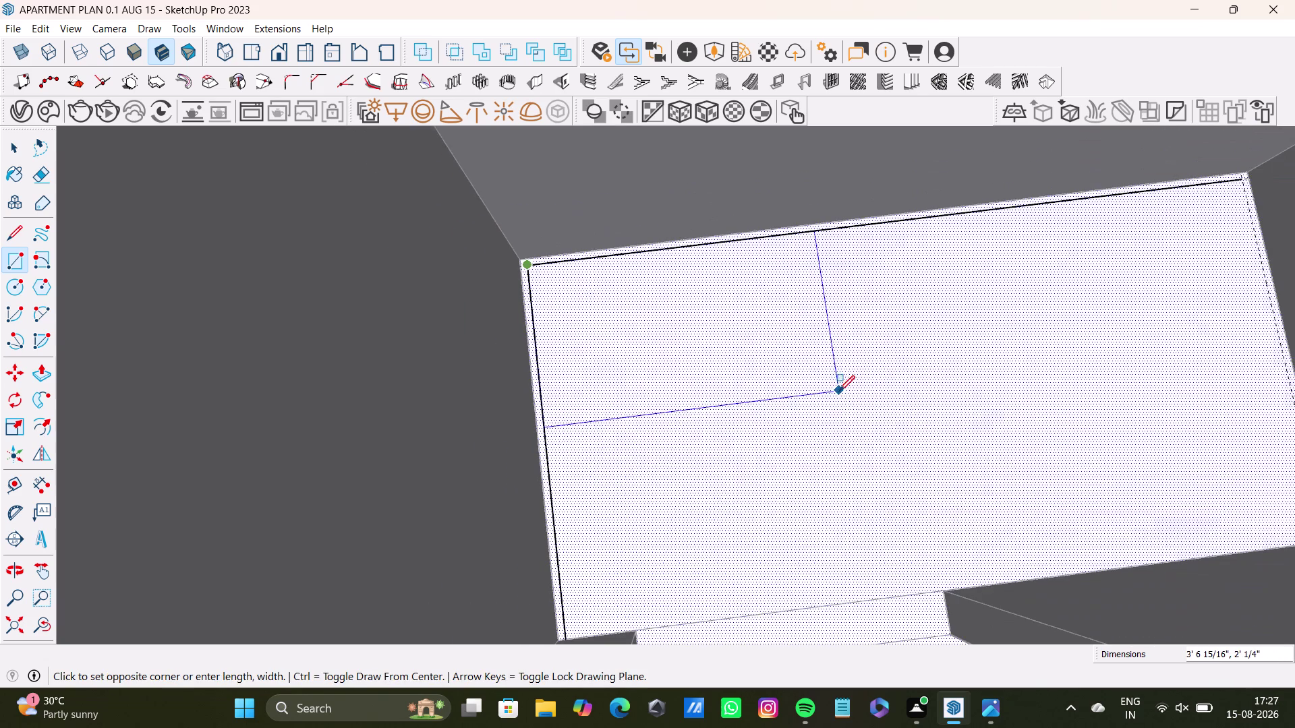
Start a rectangle on the tall block's top face, then cancel it.
middle_drag(870, 409, 720, 341)
middle_drag(717, 339, 717, 352)
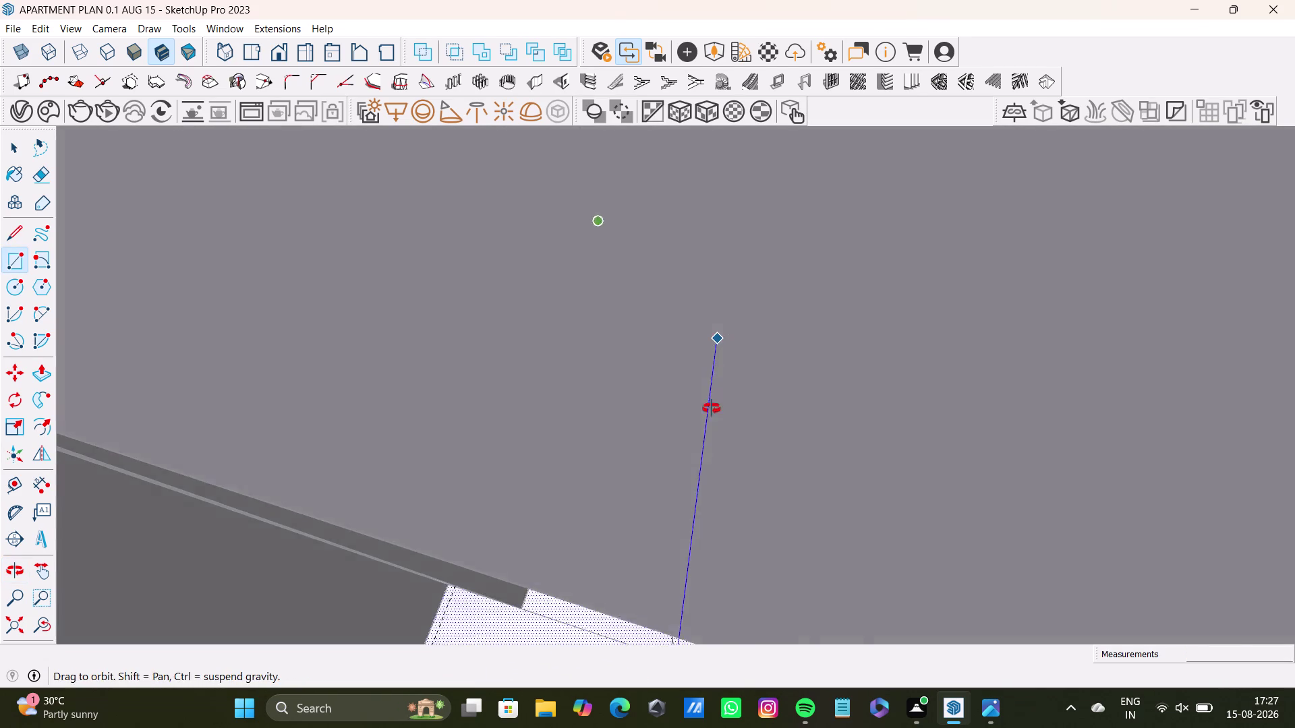
middle_drag(717, 352, 737, 558)
key(space)
Orbit over the apartment to look straight down on the tall block's room.
drag(11, 627, 25, 619)
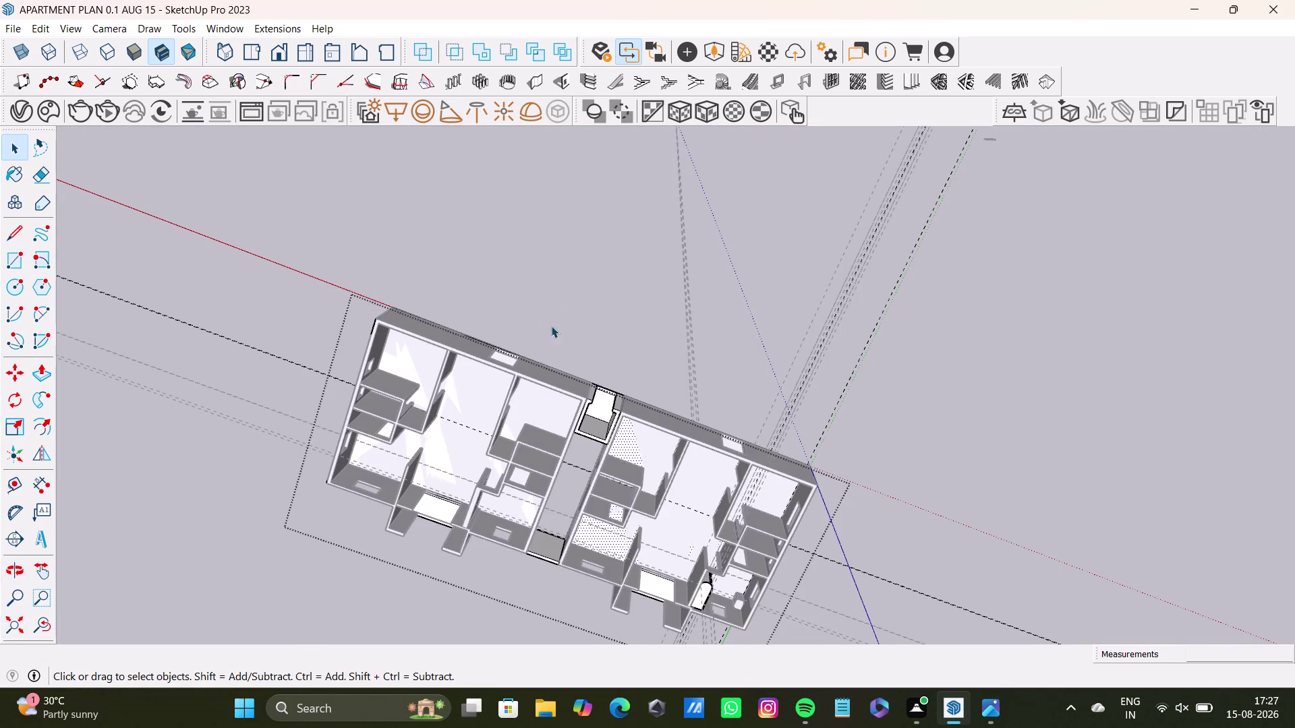
middle_drag(548, 462, 565, 301)
scroll(up, 3)
middle_drag(648, 467, 703, 348)
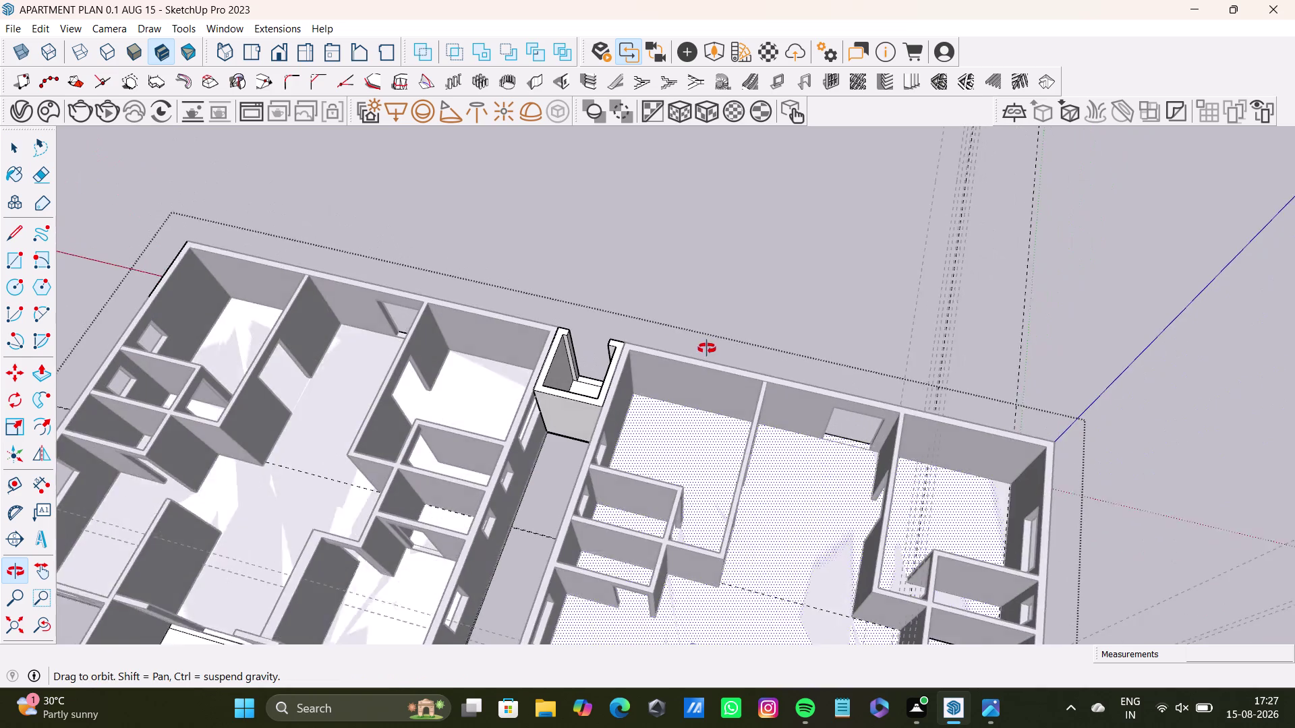
middle_drag(703, 349, 749, 359)
scroll(down, 3)
middle_drag(662, 530, 533, 350)
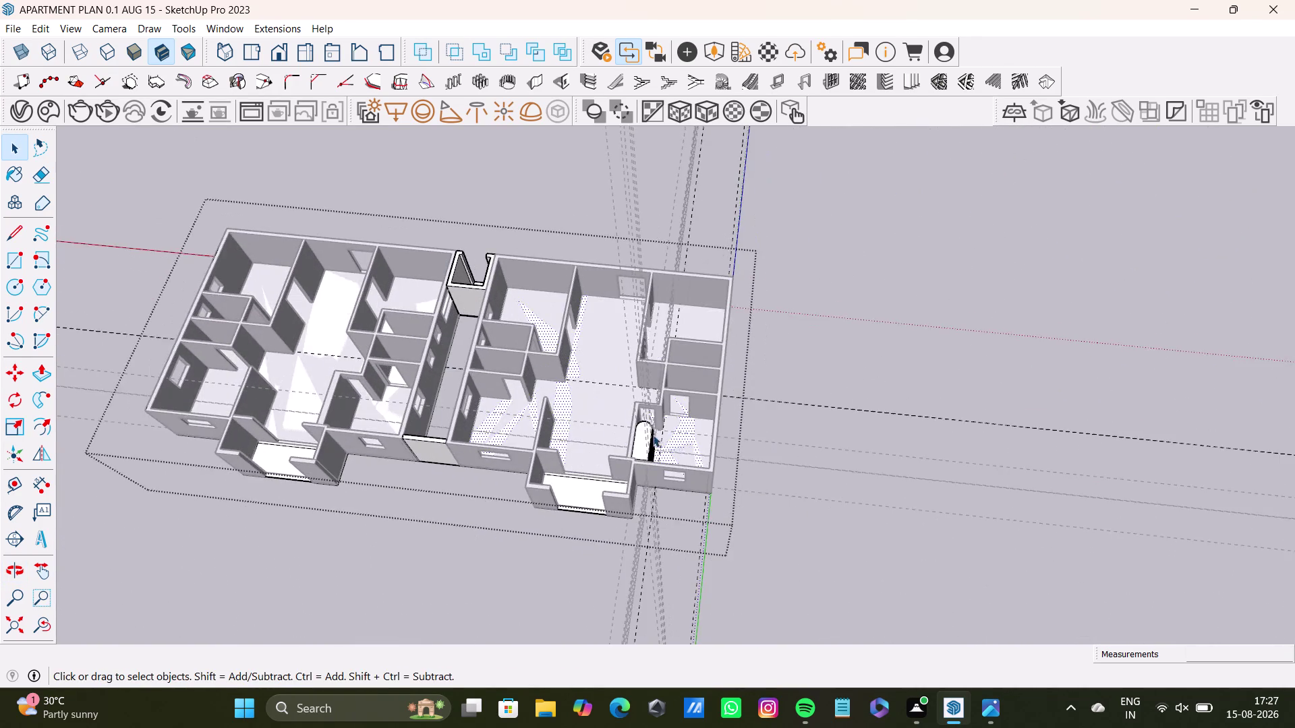
scroll(up, 3)
middle_drag(600, 405, 311, 442)
scroll(up, 3)
middle_drag(579, 418, 578, 423)
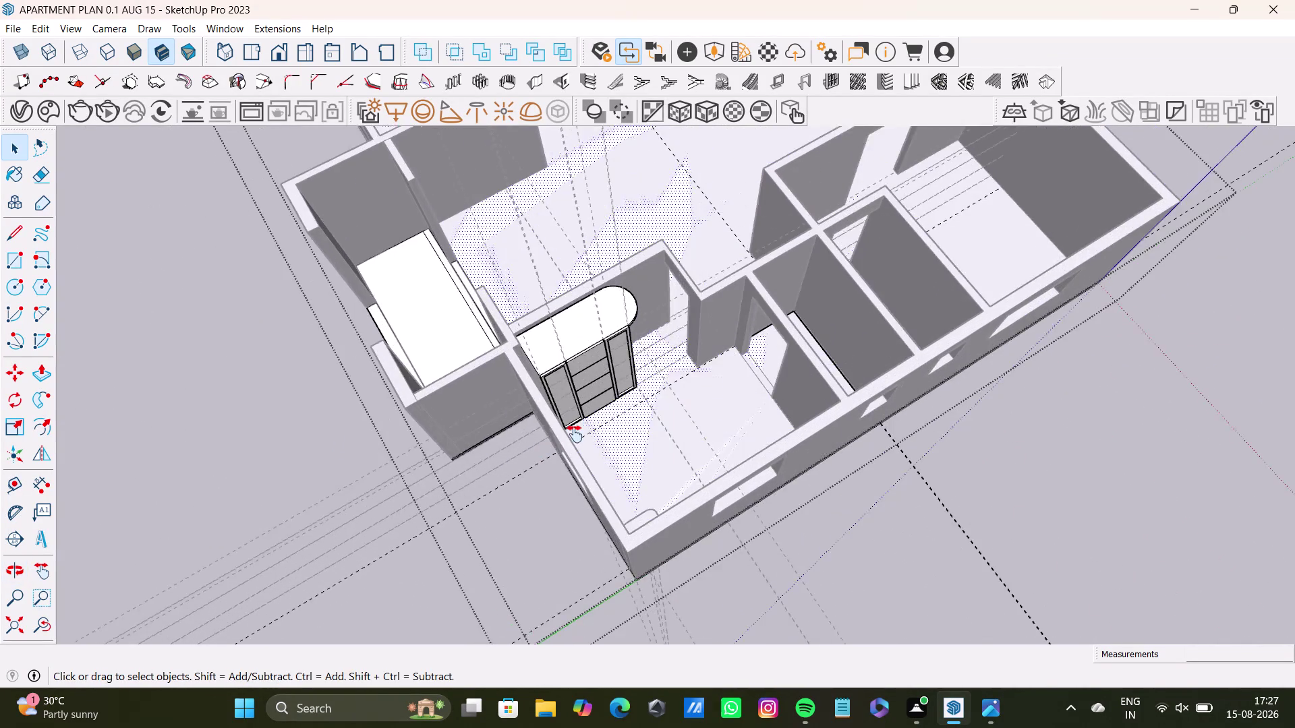
middle_drag(578, 423, 556, 536)
middle_drag(604, 535, 860, 529)
middle_drag(777, 398, 699, 554)
middle_drag(702, 552, 701, 637)
middle_drag(708, 573, 706, 560)
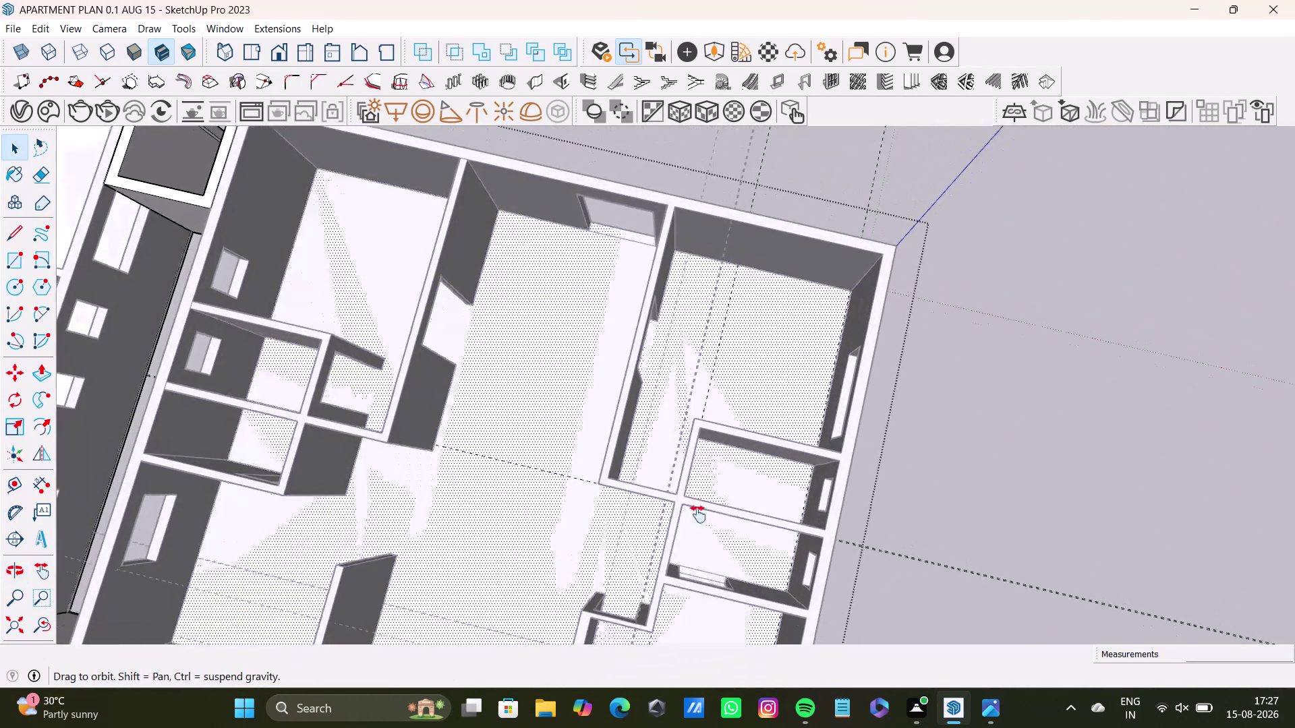
middle_drag(706, 560, 673, 460)
scroll(up, 3)
middle_drag(673, 443, 744, 451)
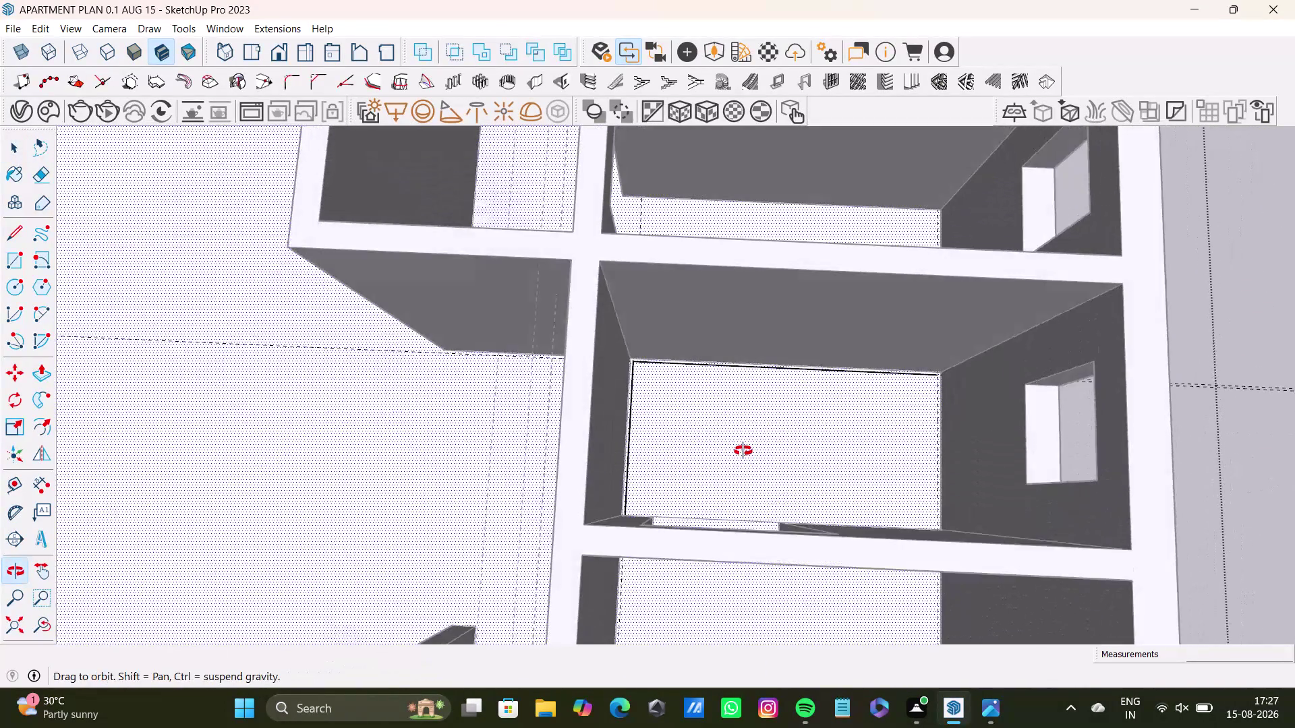
middle_drag(743, 450, 743, 451)
Place guides parallel to the block's top edge and about 2' 7" from its left edge.
click(19, 234)
scroll(up, 3)
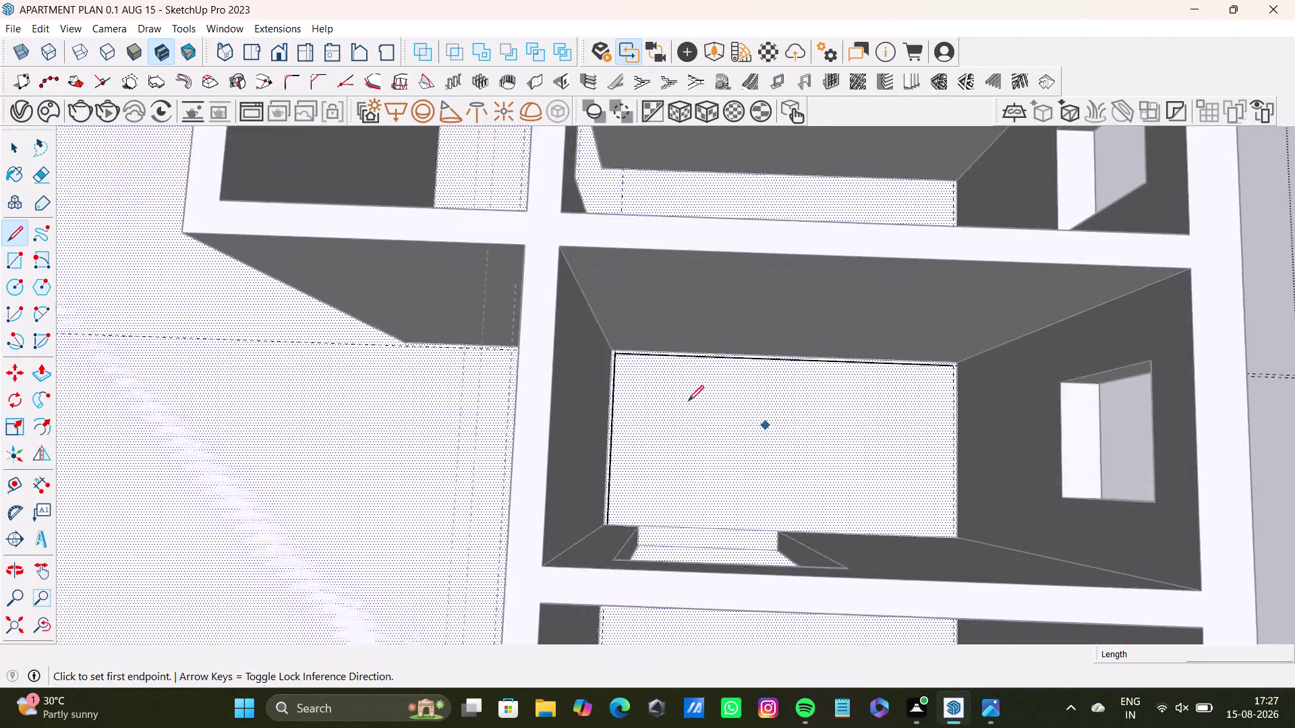
scroll(up, 3)
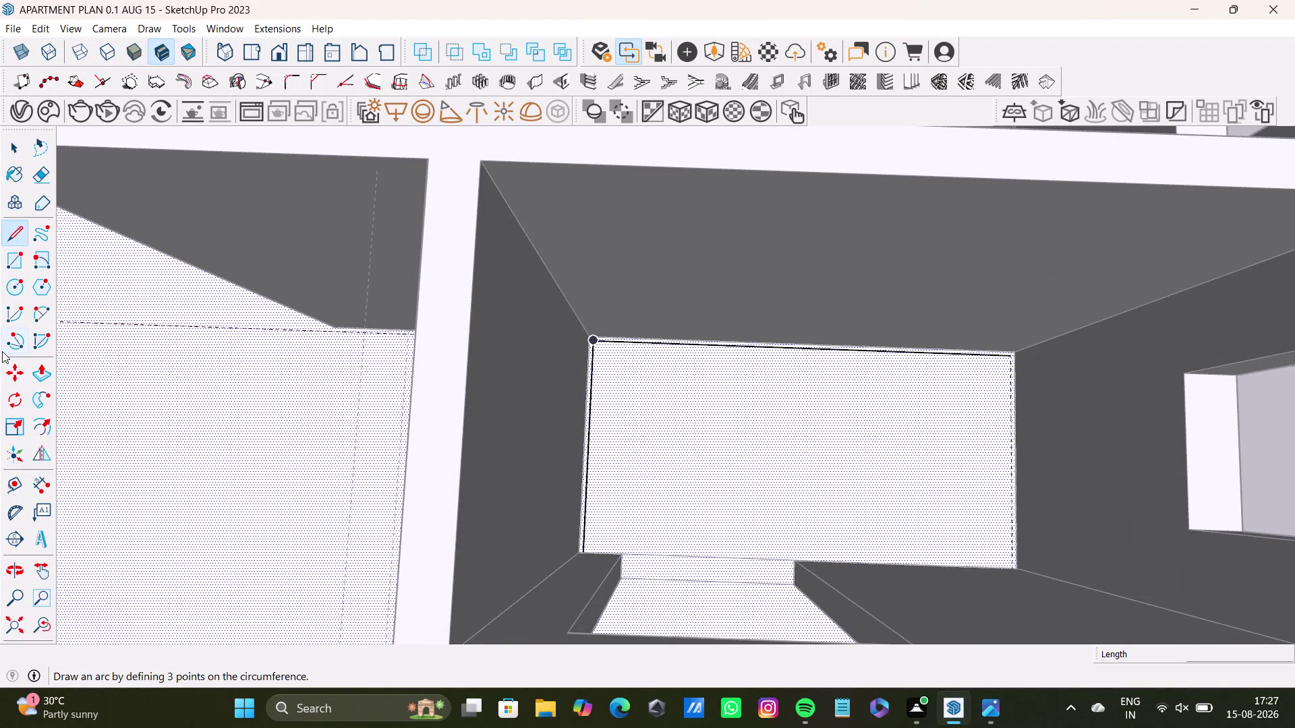
click(15, 488)
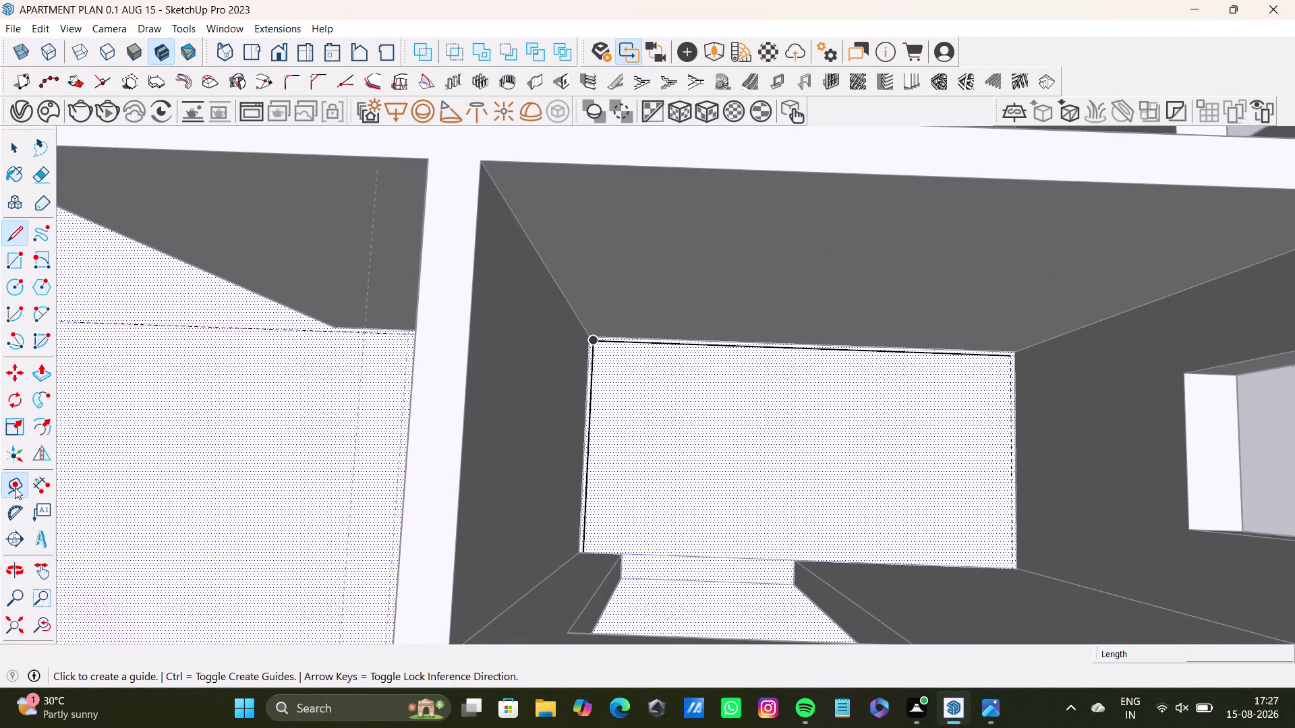
click(678, 343)
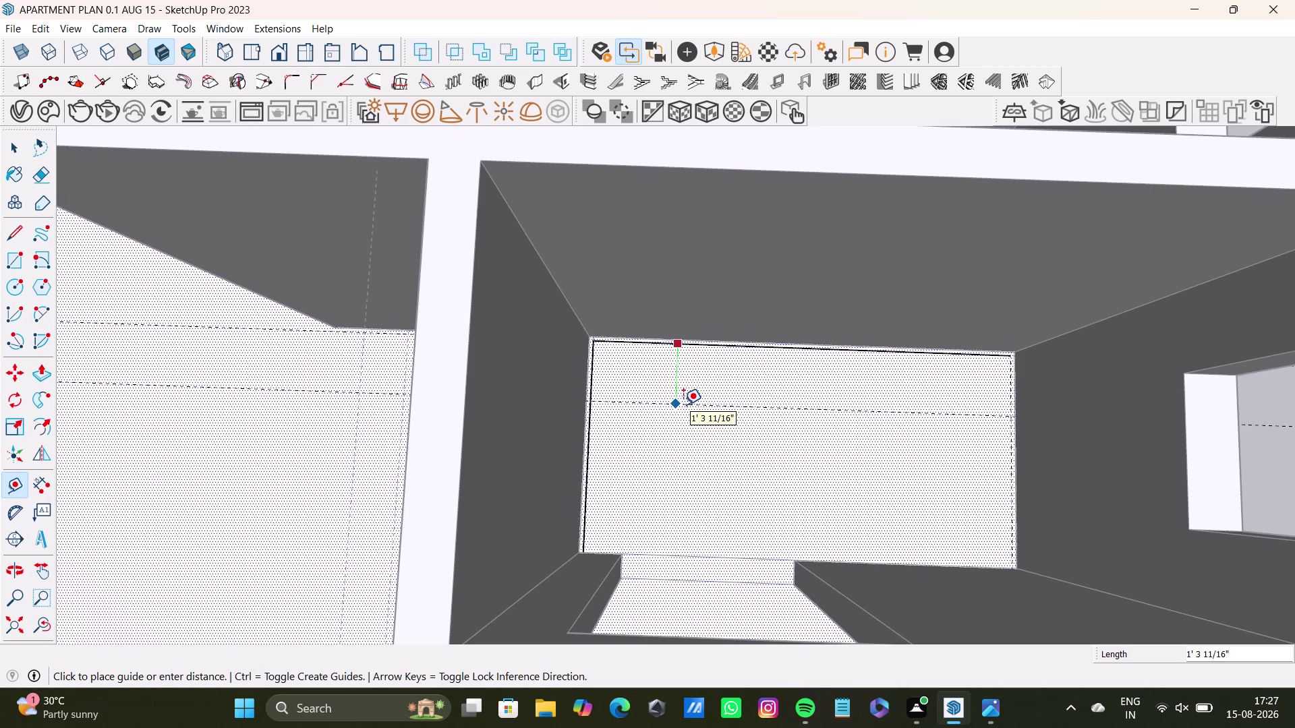
click(685, 404)
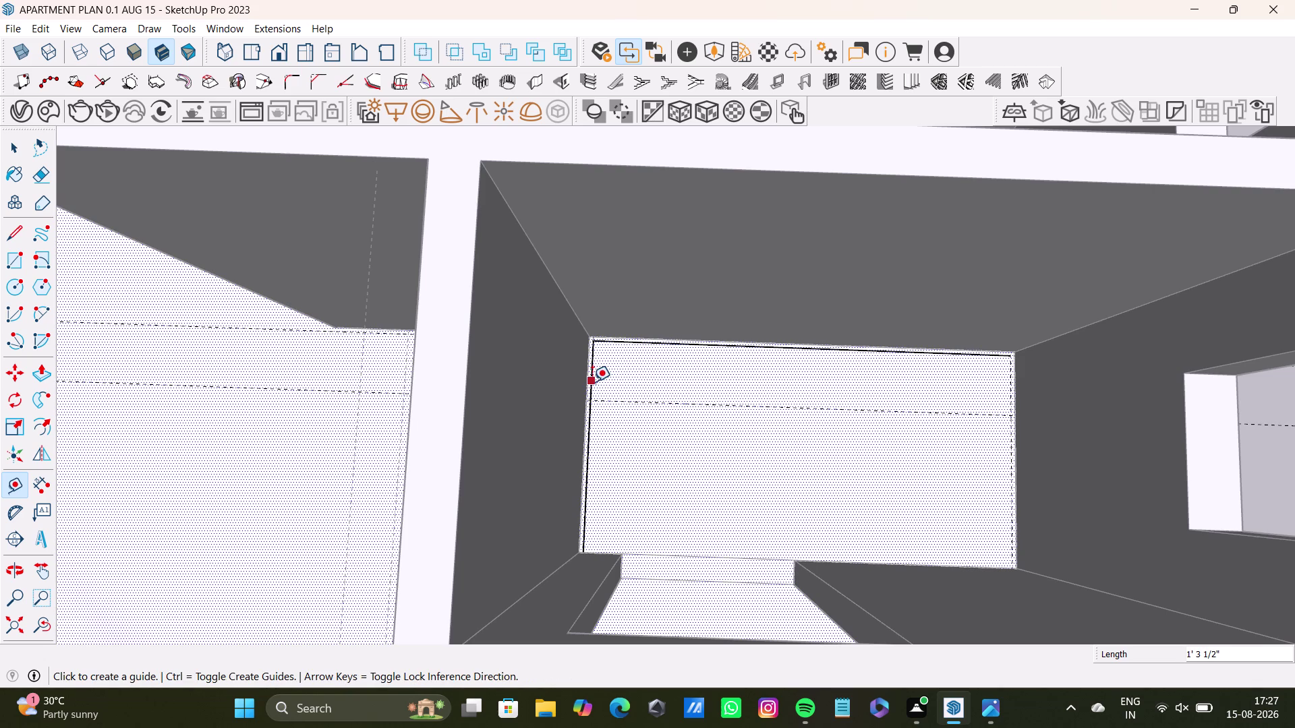
click(592, 381)
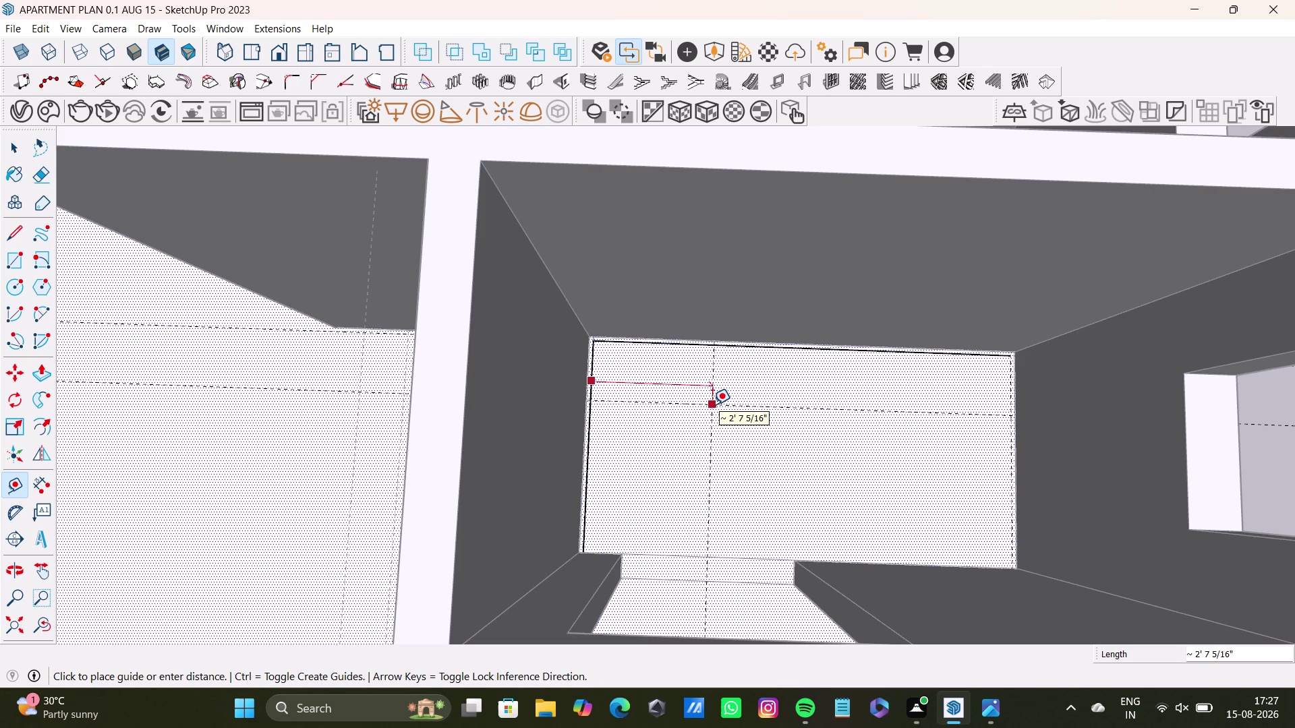
click(711, 405)
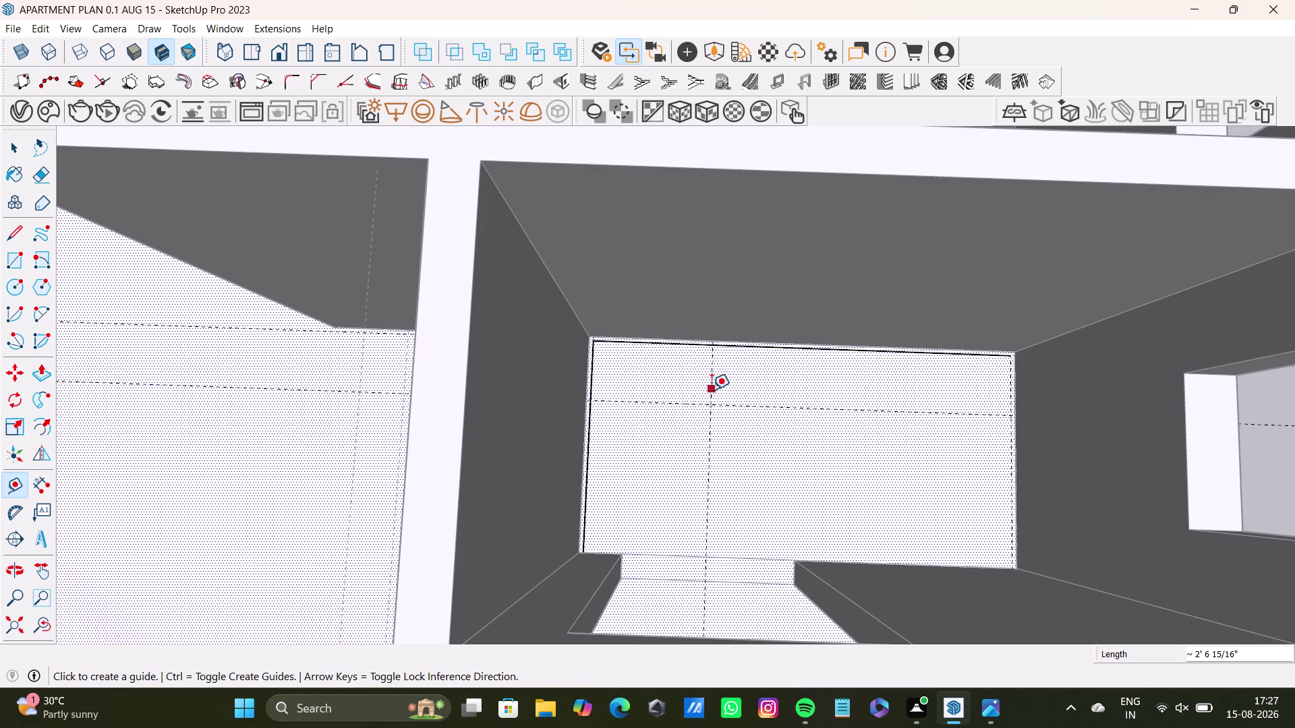
Draw lines from the left edge to the dashed guide, then select the new corner rectangle.
click(14, 260)
scroll(up, 3)
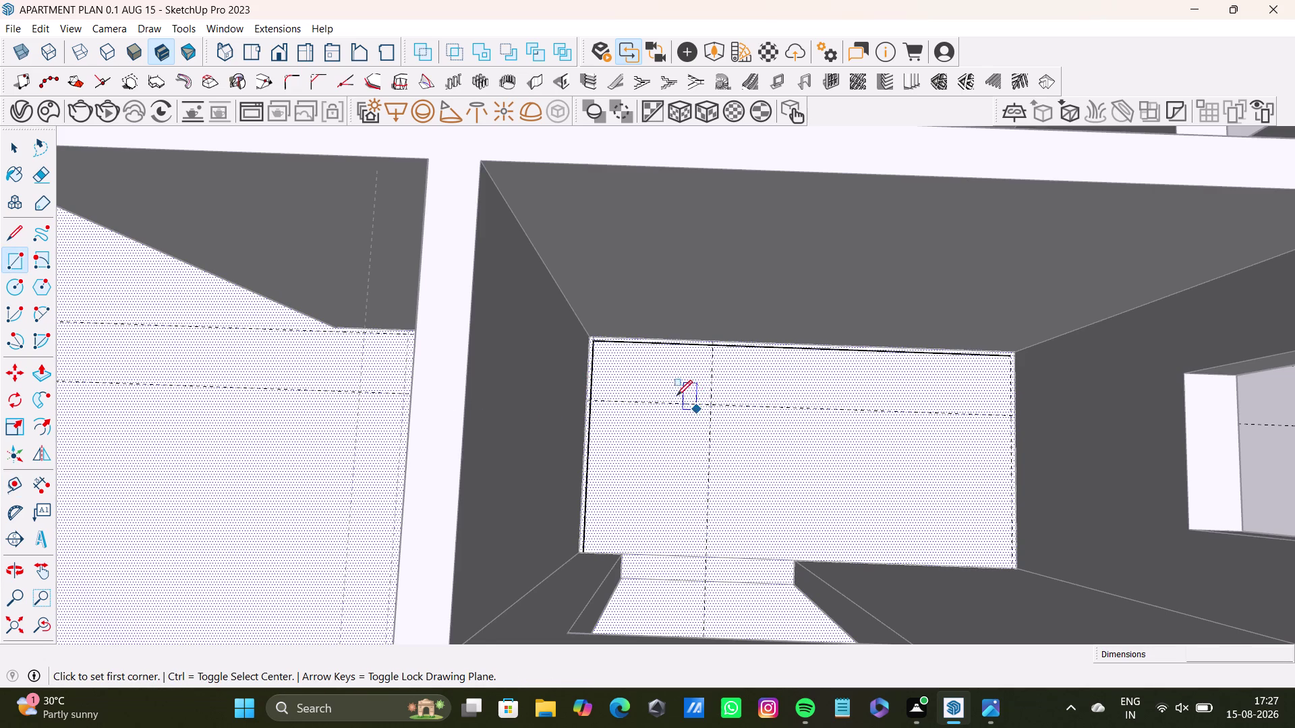
click(12, 235)
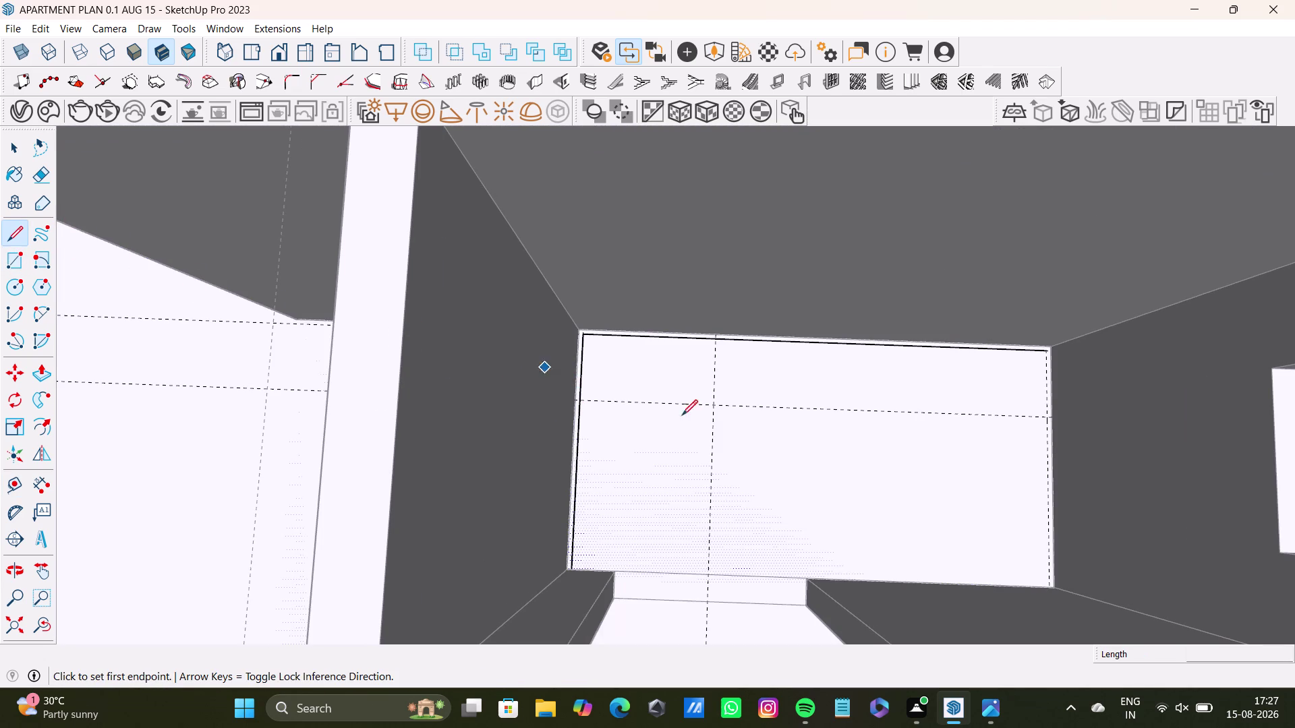
scroll(up, 3)
click(535, 392)
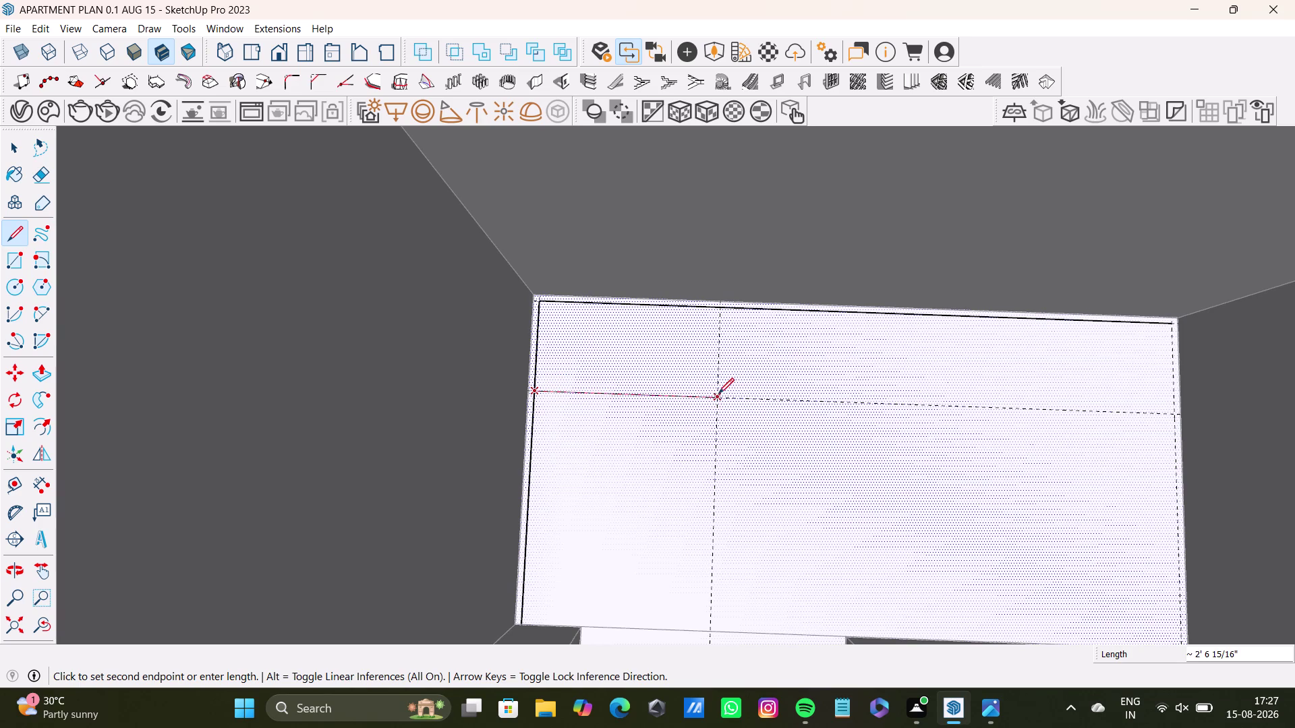
click(719, 393)
click(720, 311)
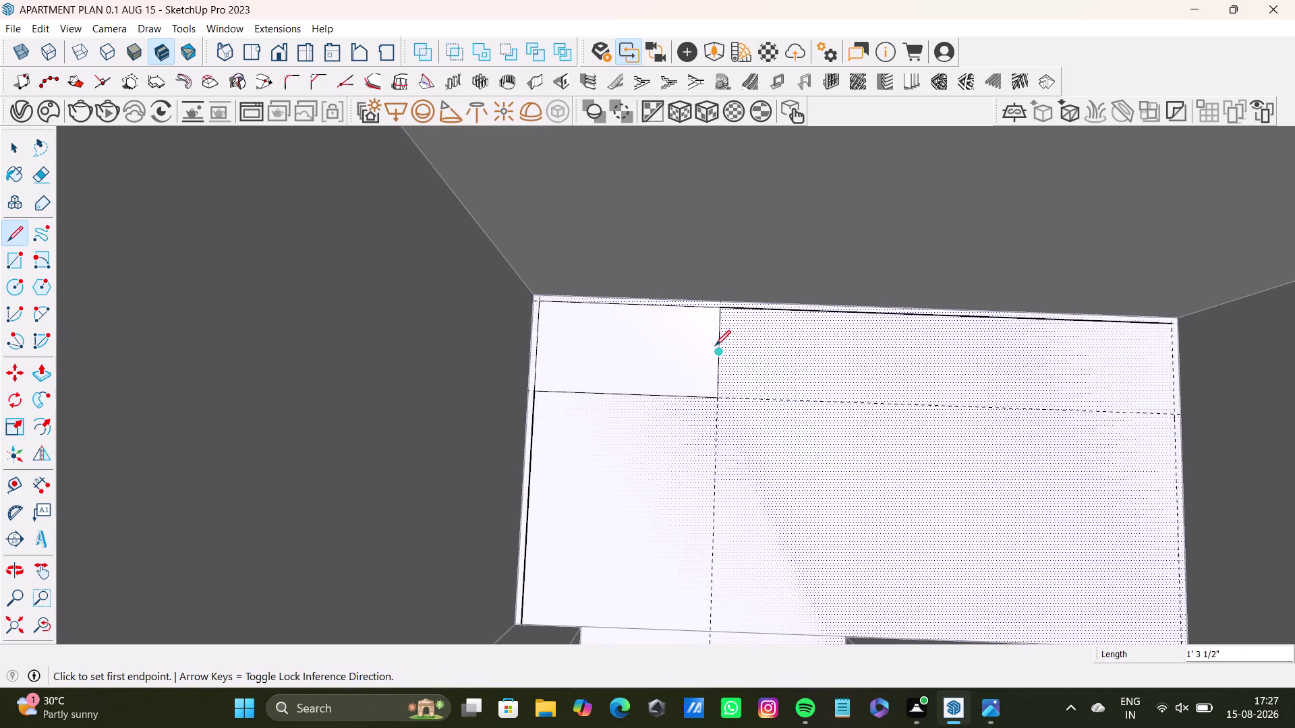
key(space)
click(689, 355)
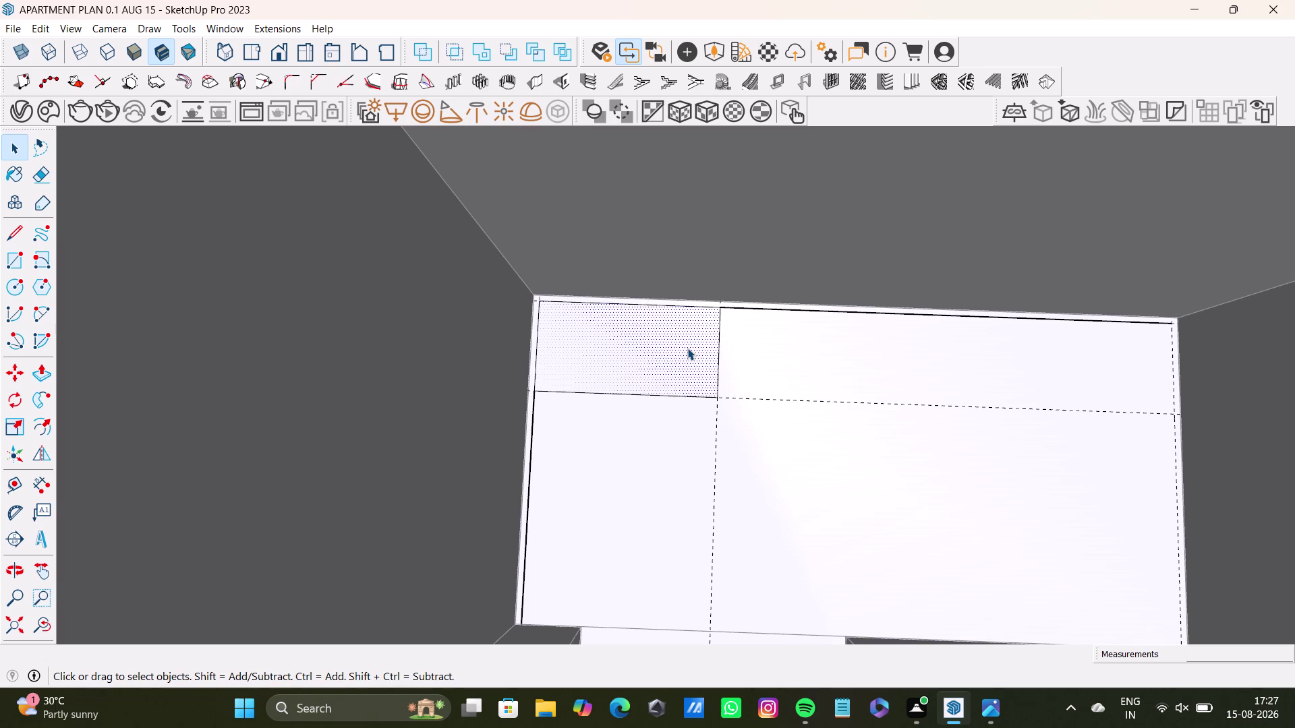
Push/pull the corner rectangle up into a block about 1' 9 3/4" tall.
key(p)
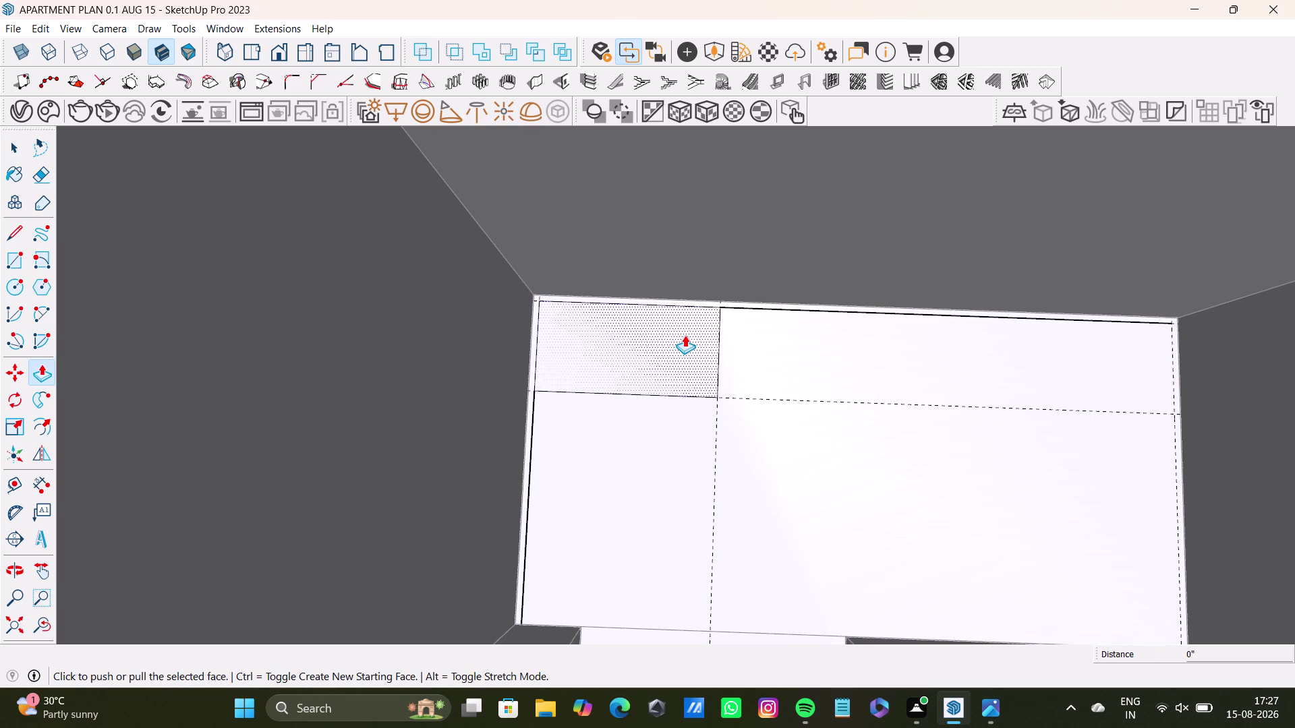
click(673, 346)
drag(629, 340, 536, 238)
scroll(down, 3)
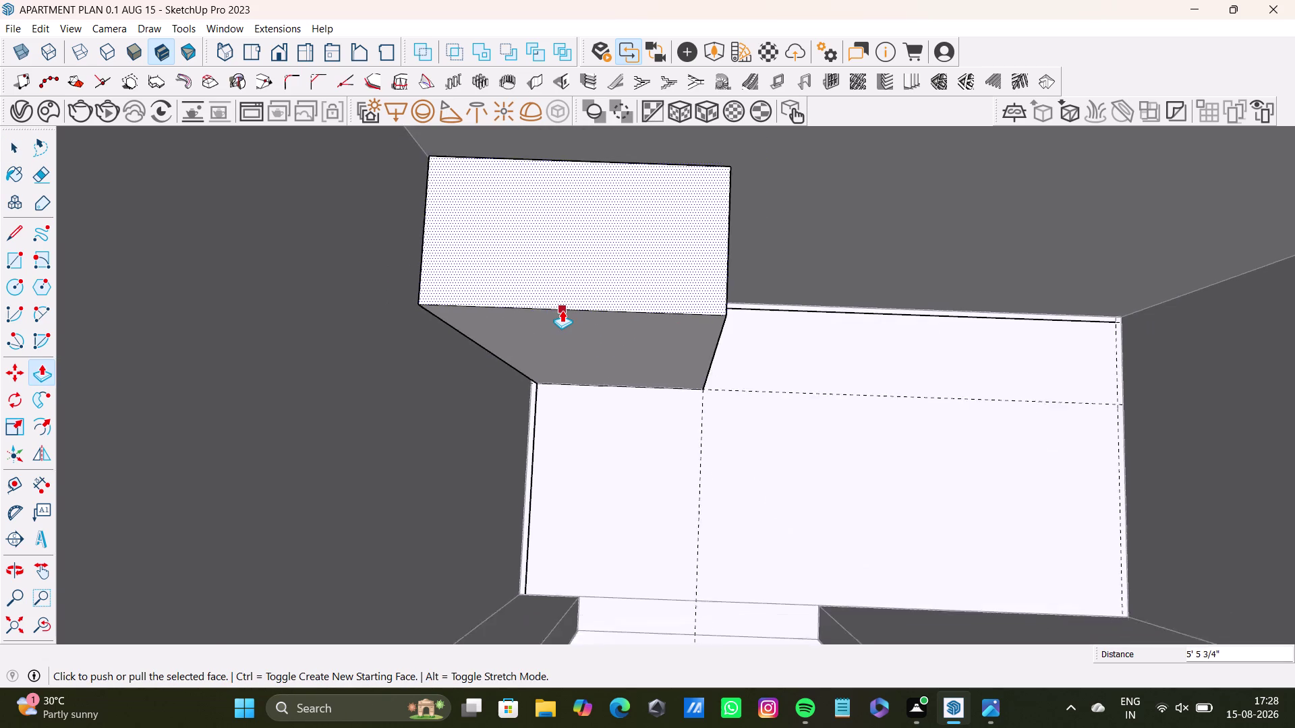
scroll(down, 3)
middle_drag(593, 328, 521, 233)
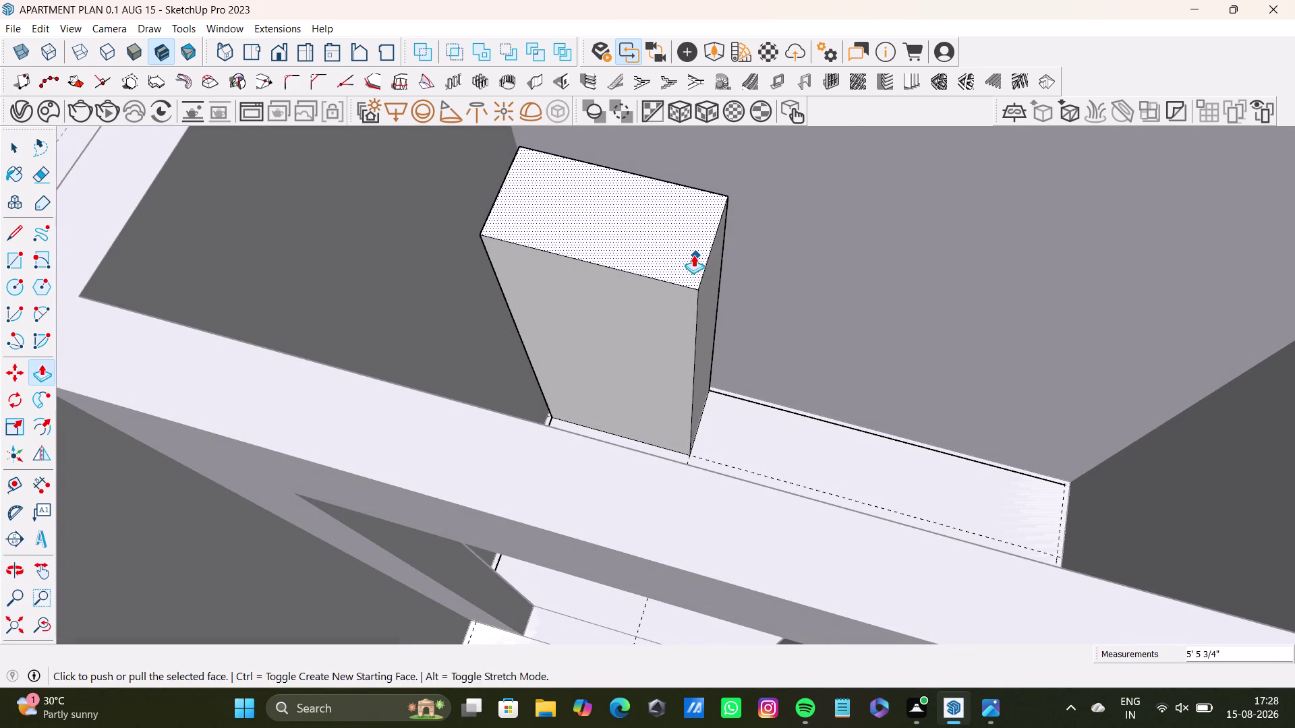
click(665, 247)
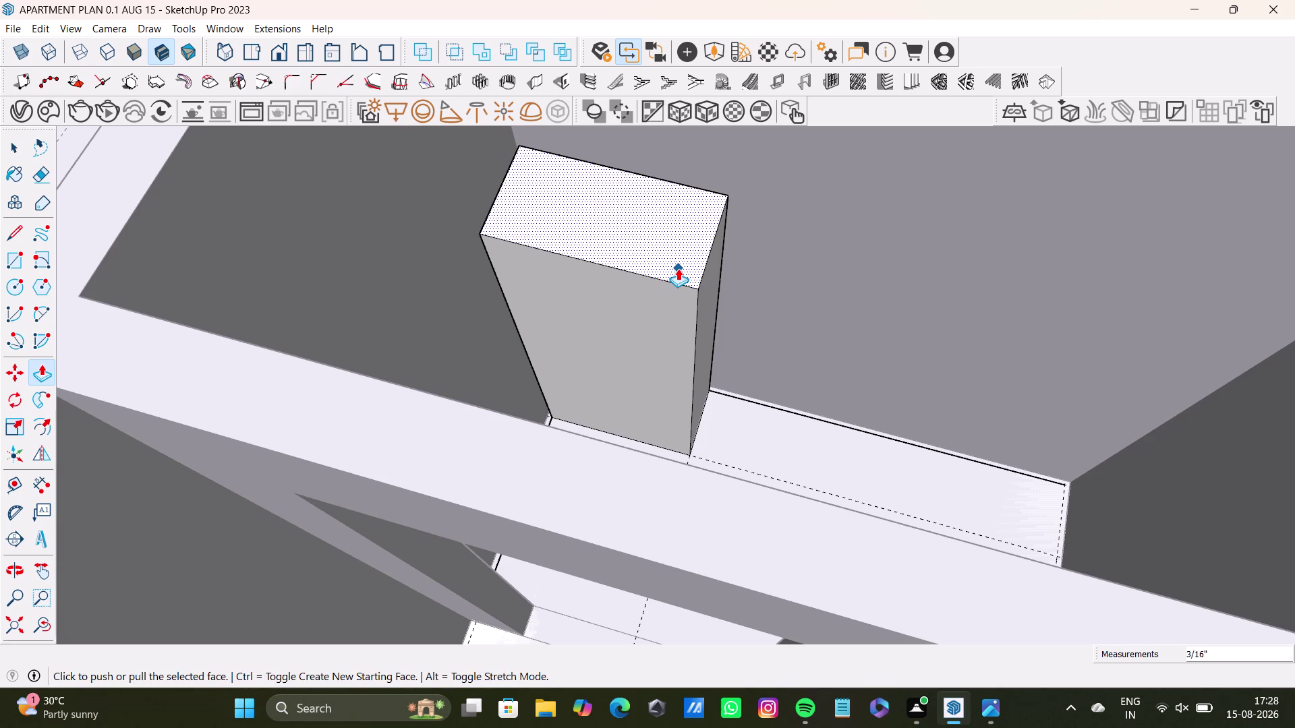
drag(679, 263, 685, 335)
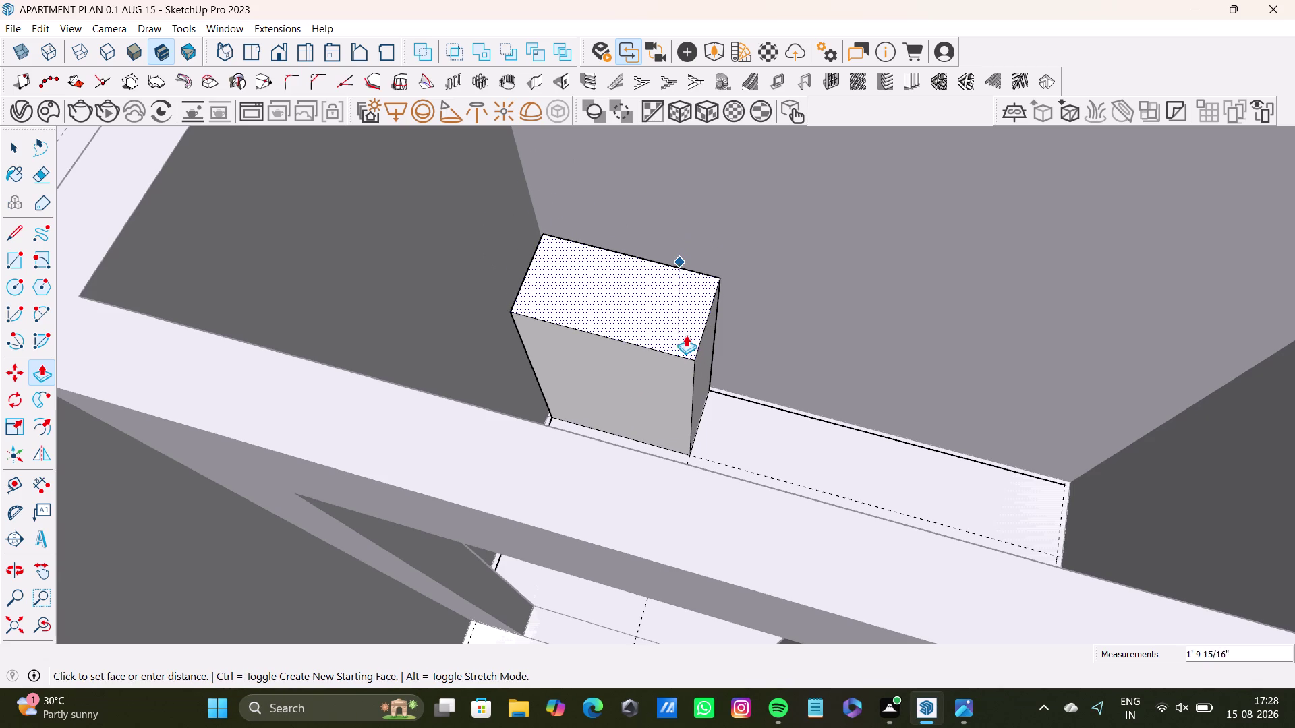
drag(686, 335, 684, 335)
Orbit around the raised block to check where it meets the floor, then exit Push/Pull.
middle_drag(718, 361, 601, 414)
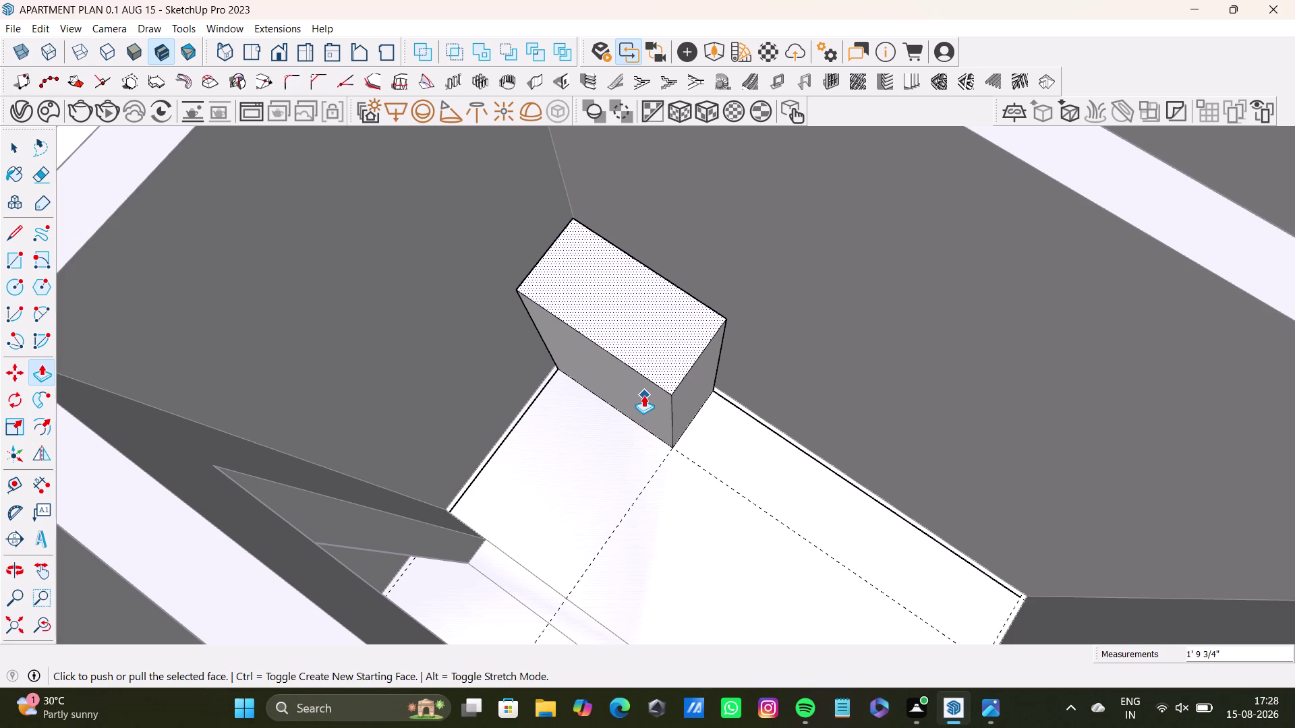
scroll(down, 3)
middle_drag(664, 394, 736, 295)
middle_drag(643, 428, 750, 267)
scroll(down, 3)
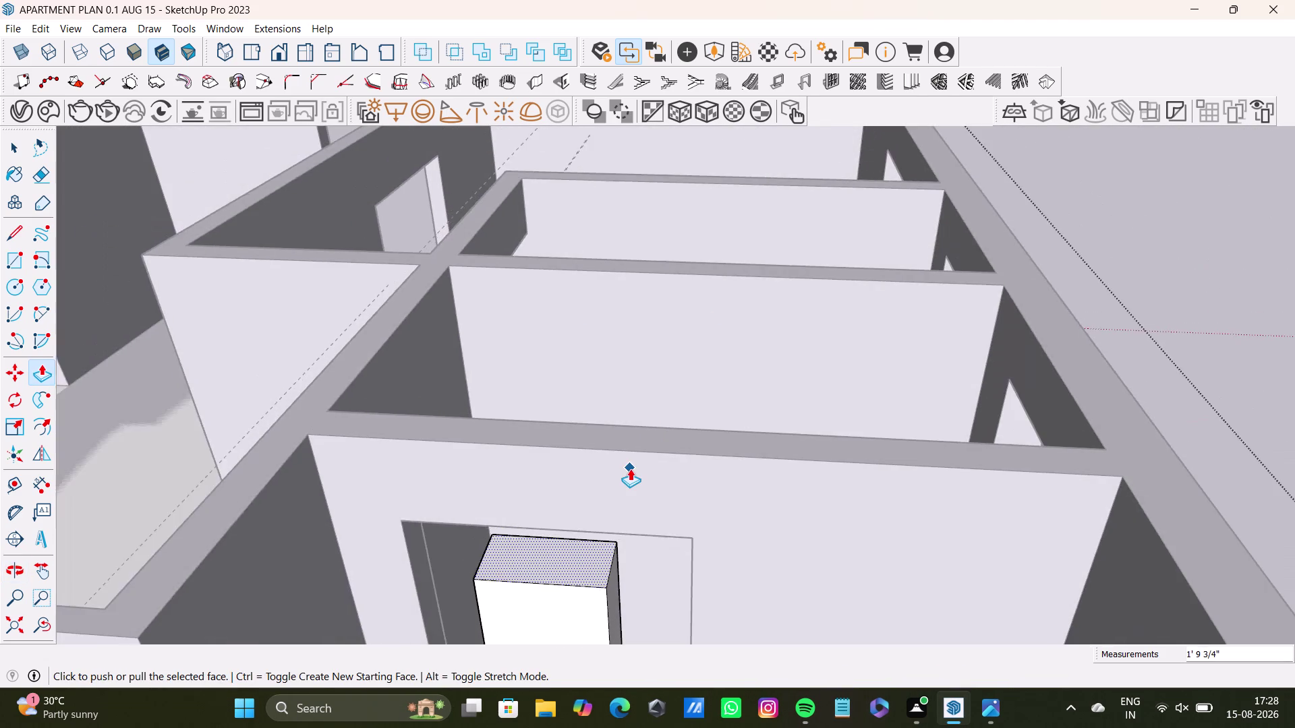
scroll(down, 3)
middle_drag(629, 477, 616, 661)
scroll(up, 3)
middle_drag(586, 402, 564, 426)
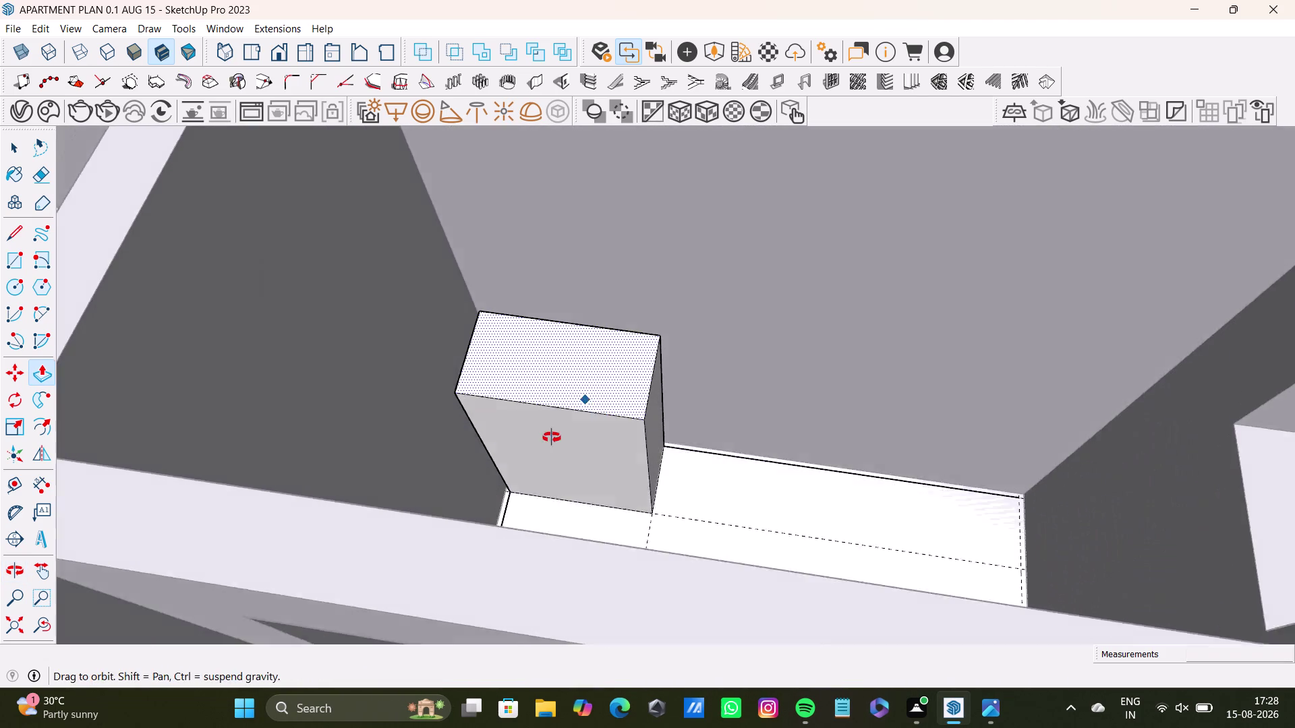
middle_drag(563, 425, 516, 485)
scroll(up, 3)
middle_drag(606, 425, 621, 396)
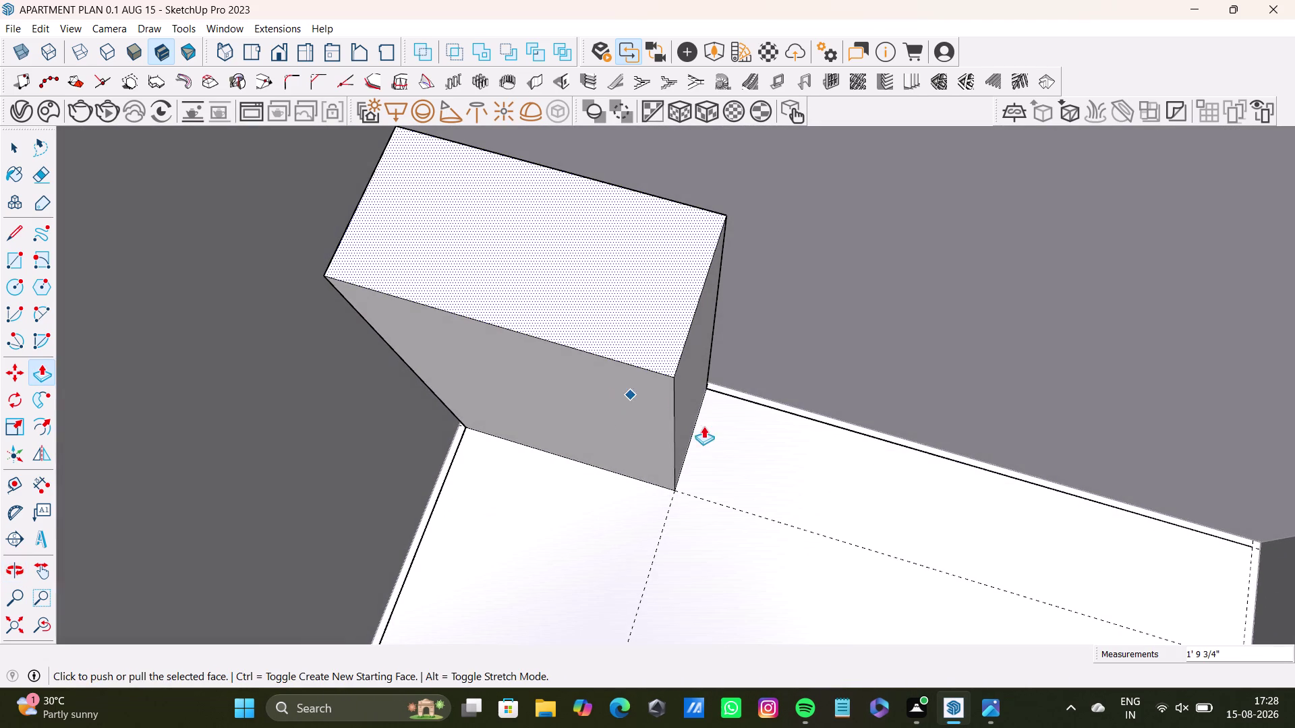
middle_drag(680, 413, 616, 438)
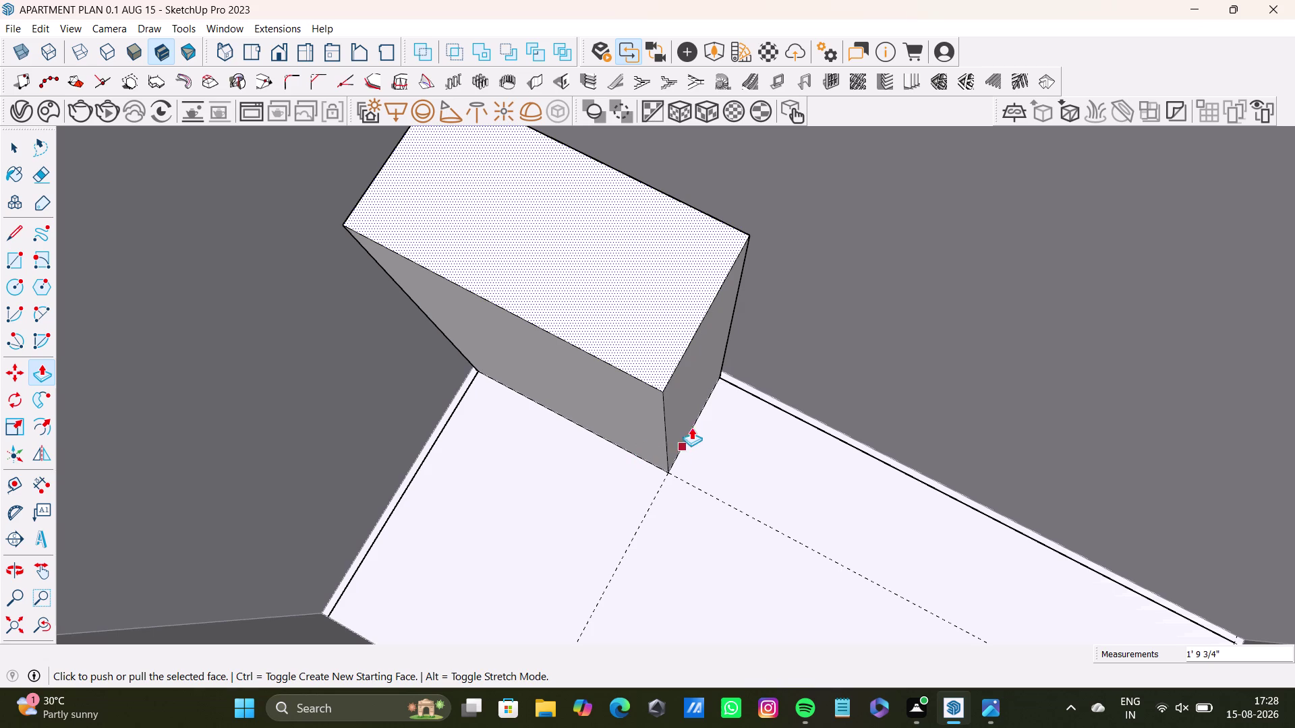
middle_drag(699, 422, 792, 385)
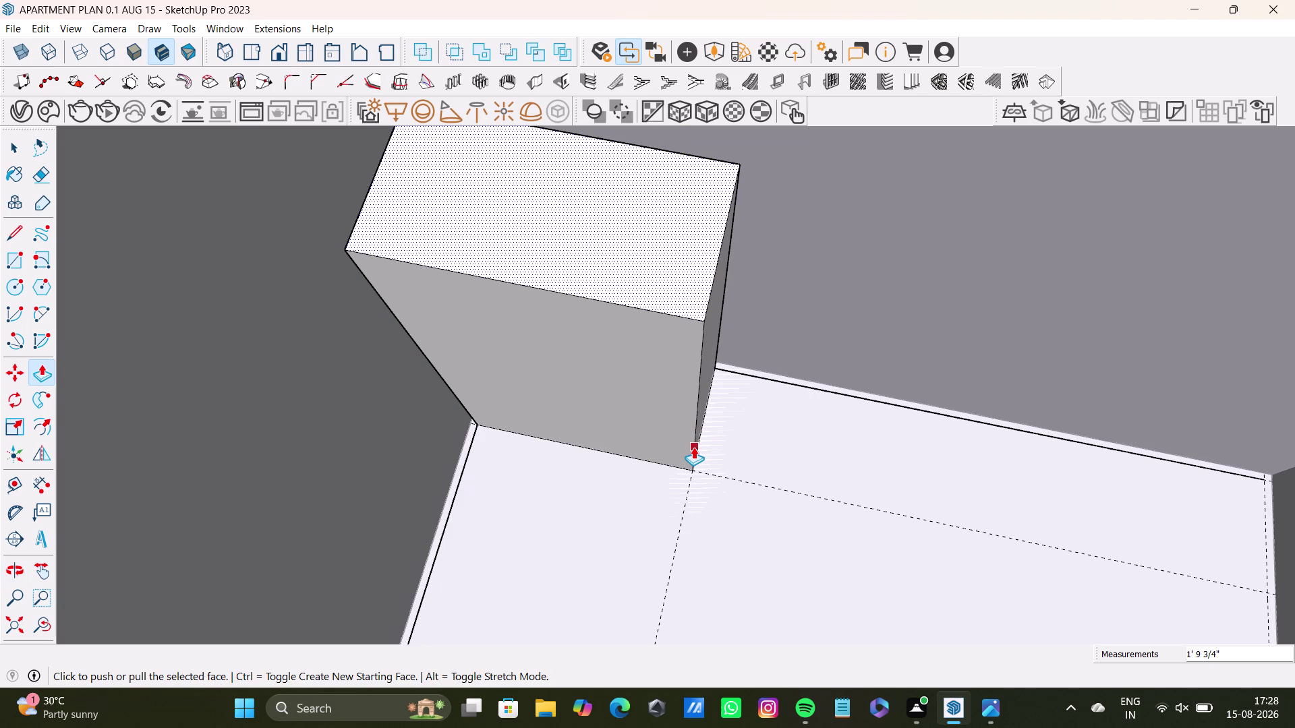
key(space)
key(space)
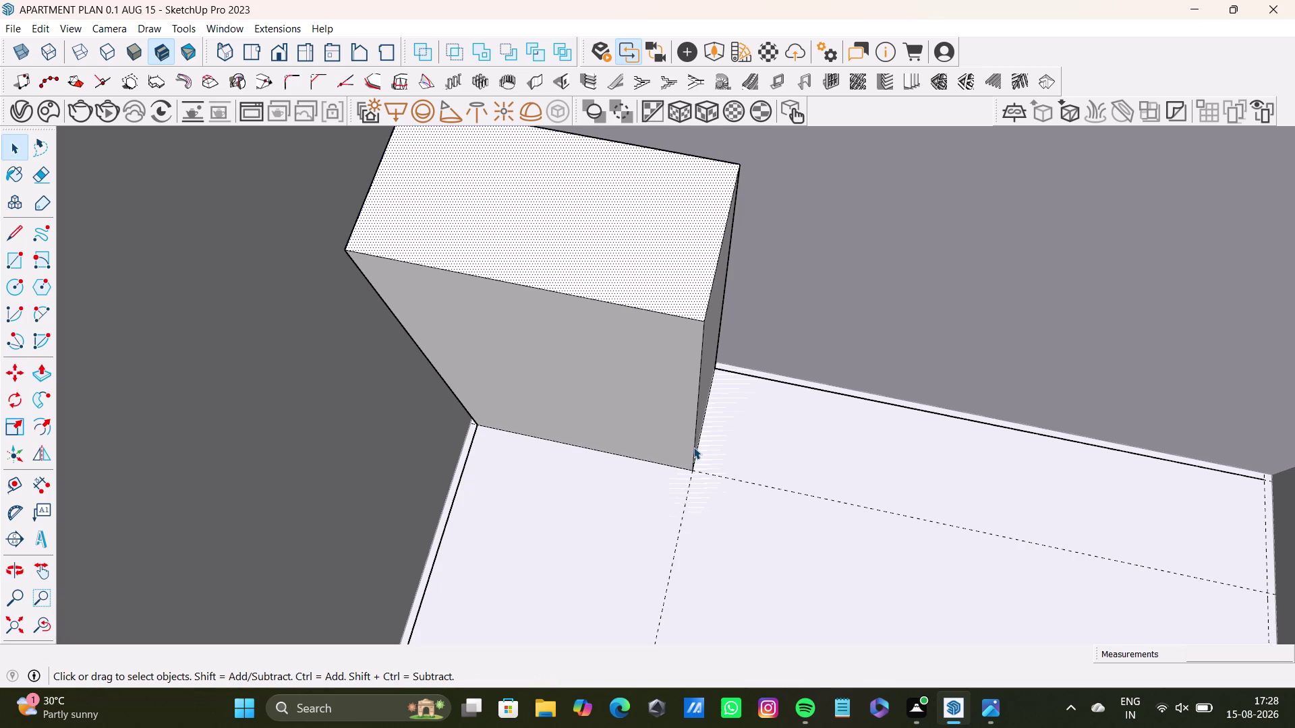
Orbit to face the tall block's front and clear the selection.
scroll(down, 3)
middle_drag(599, 332, 633, 209)
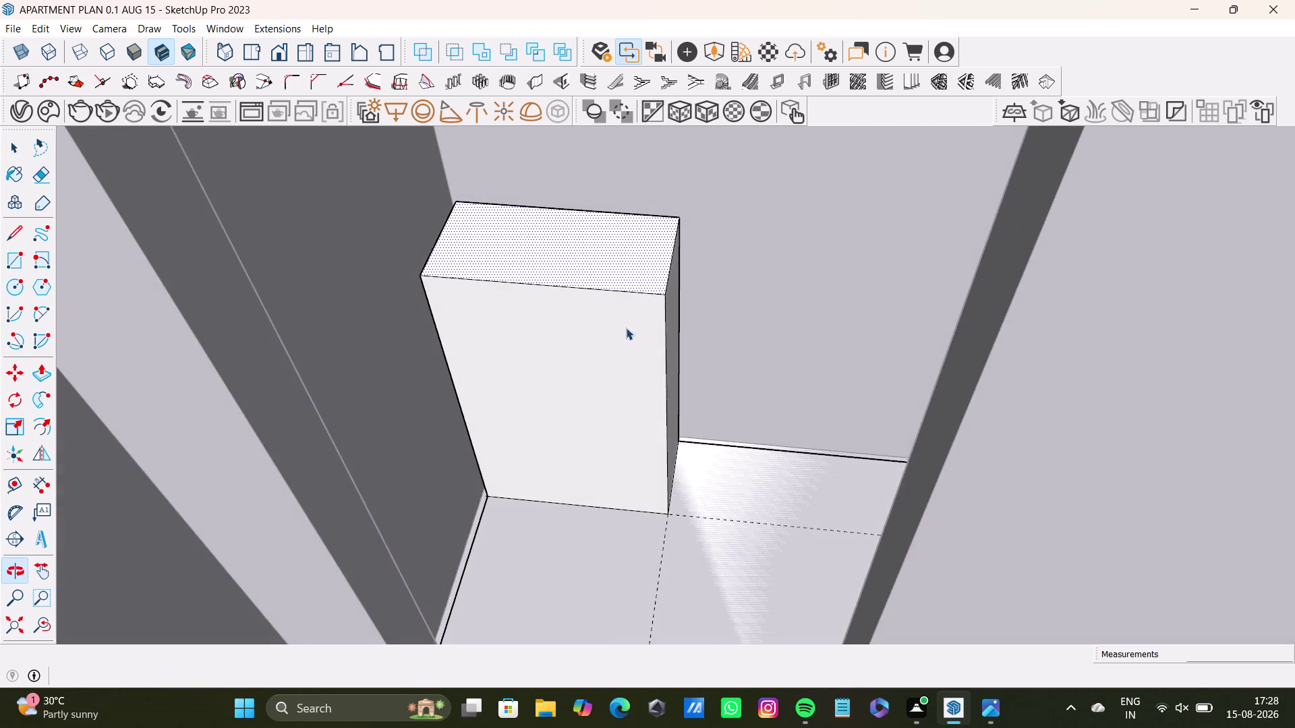
middle_drag(626, 327, 626, 281)
middle_drag(623, 323, 594, 394)
middle_drag(594, 390, 598, 315)
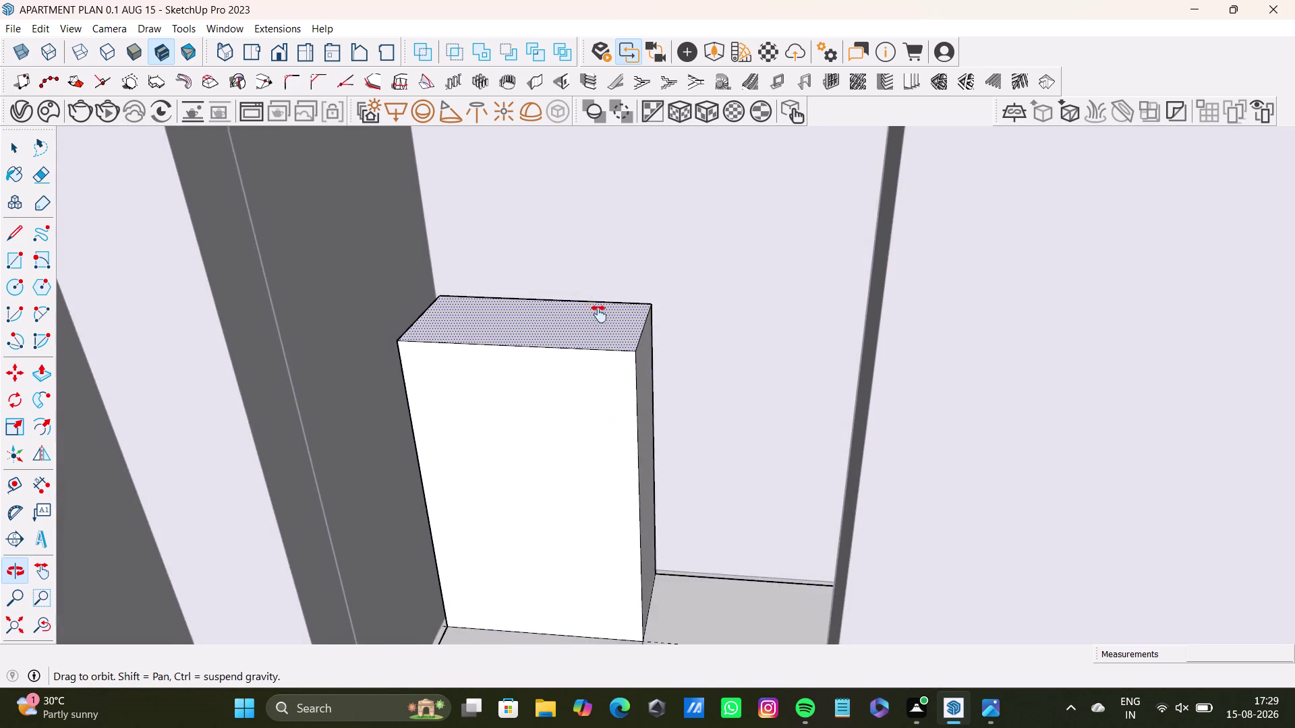
middle_drag(599, 314, 585, 217)
middle_drag(611, 334, 590, 361)
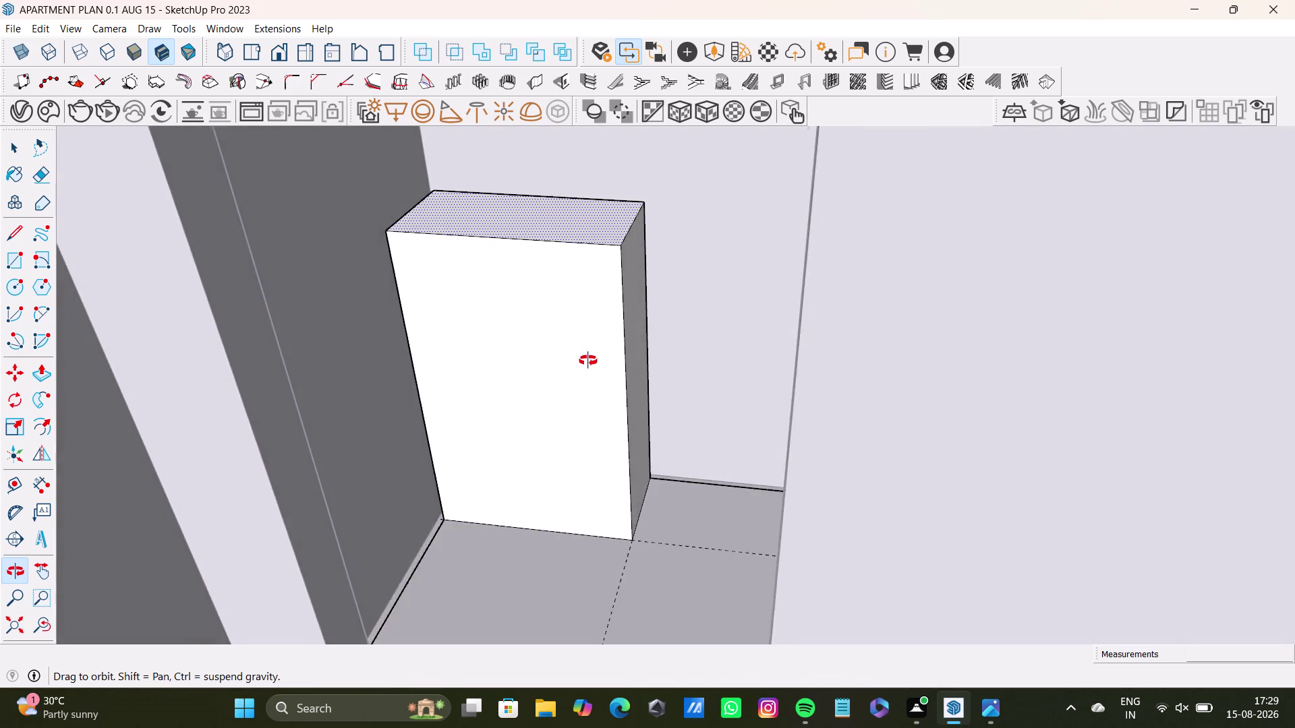
middle_drag(591, 361, 581, 315)
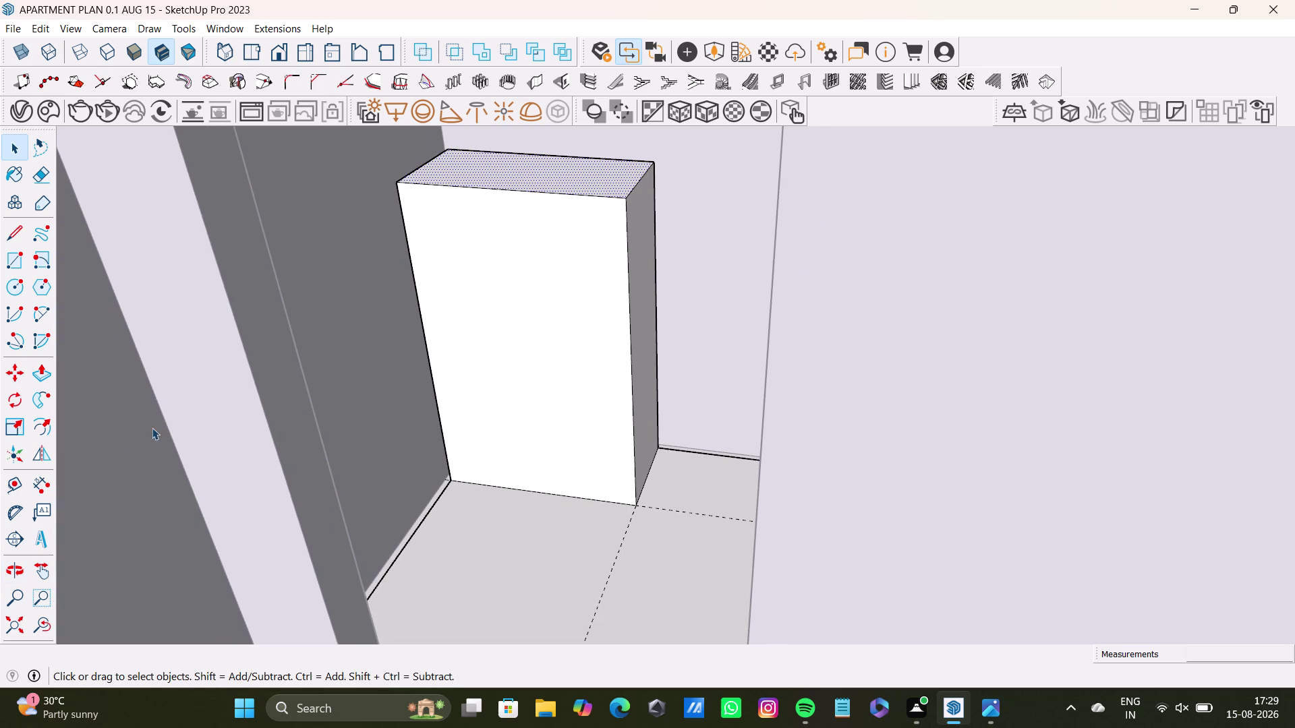
click(41, 430)
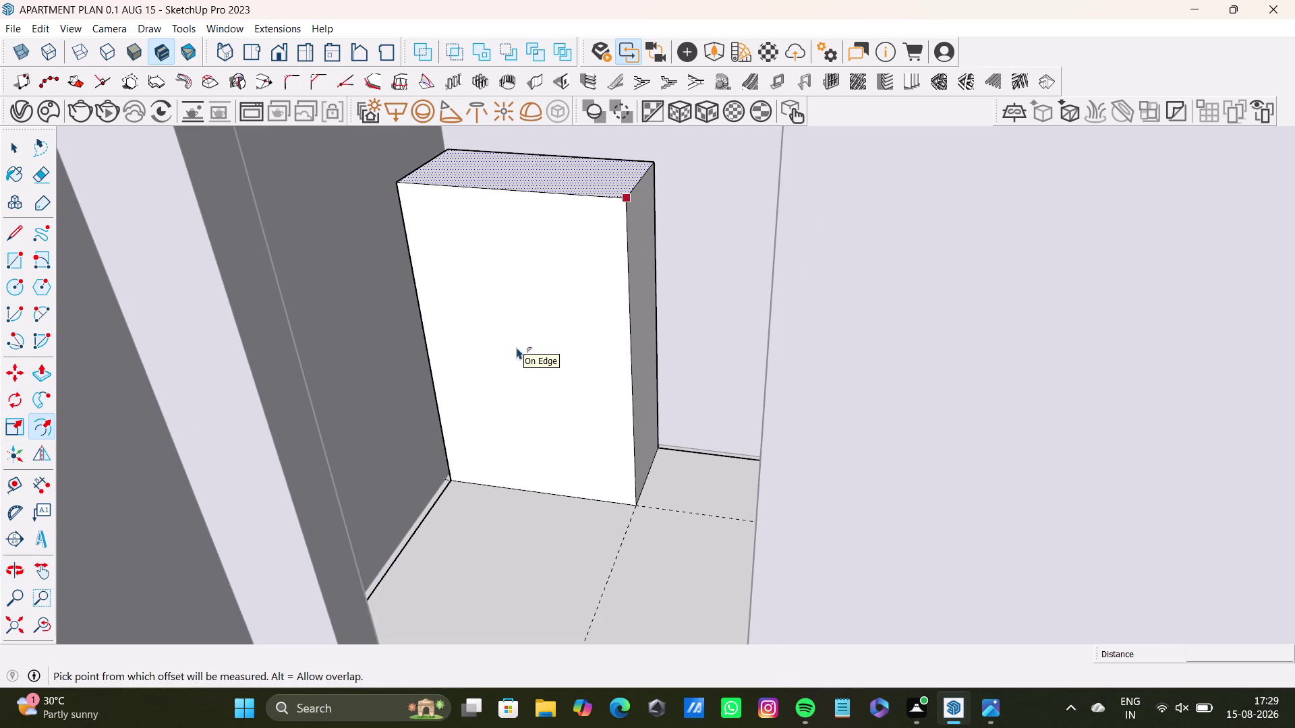
Add an inset offset outline to the block's front face.
key(space)
key(space)
click(518, 311)
click(43, 428)
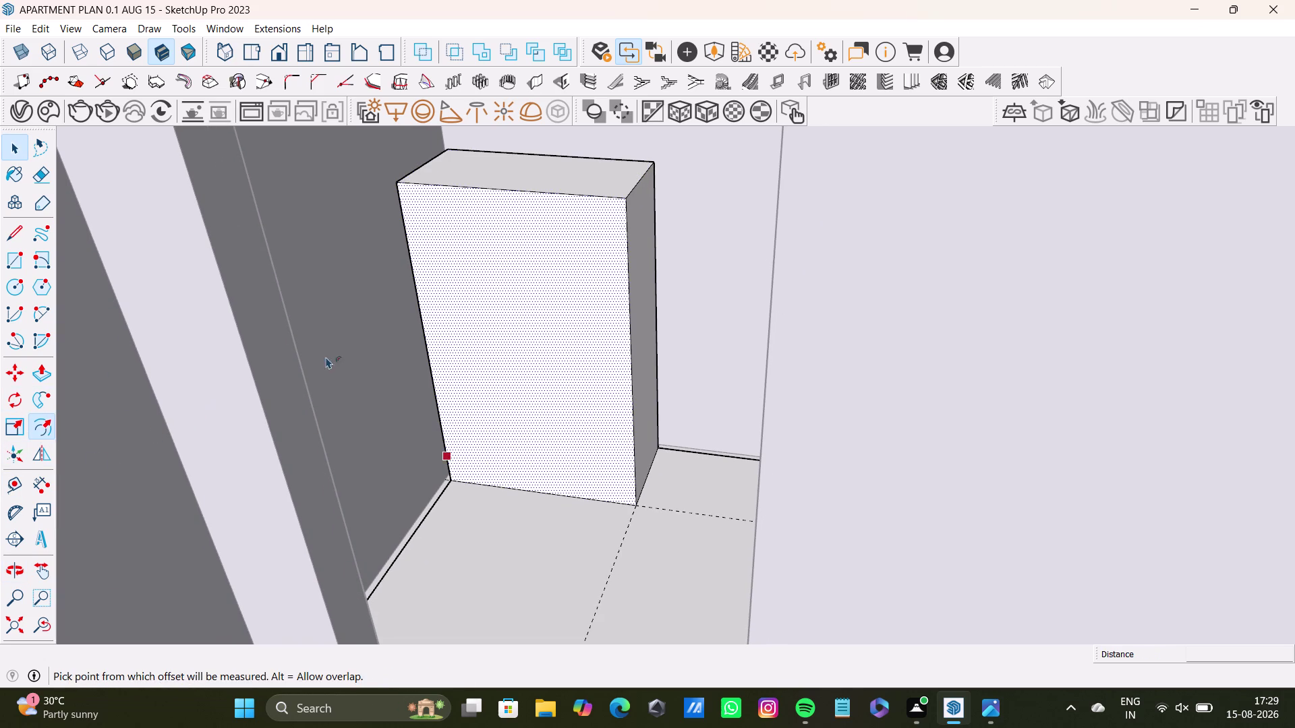
click(498, 300)
click(436, 334)
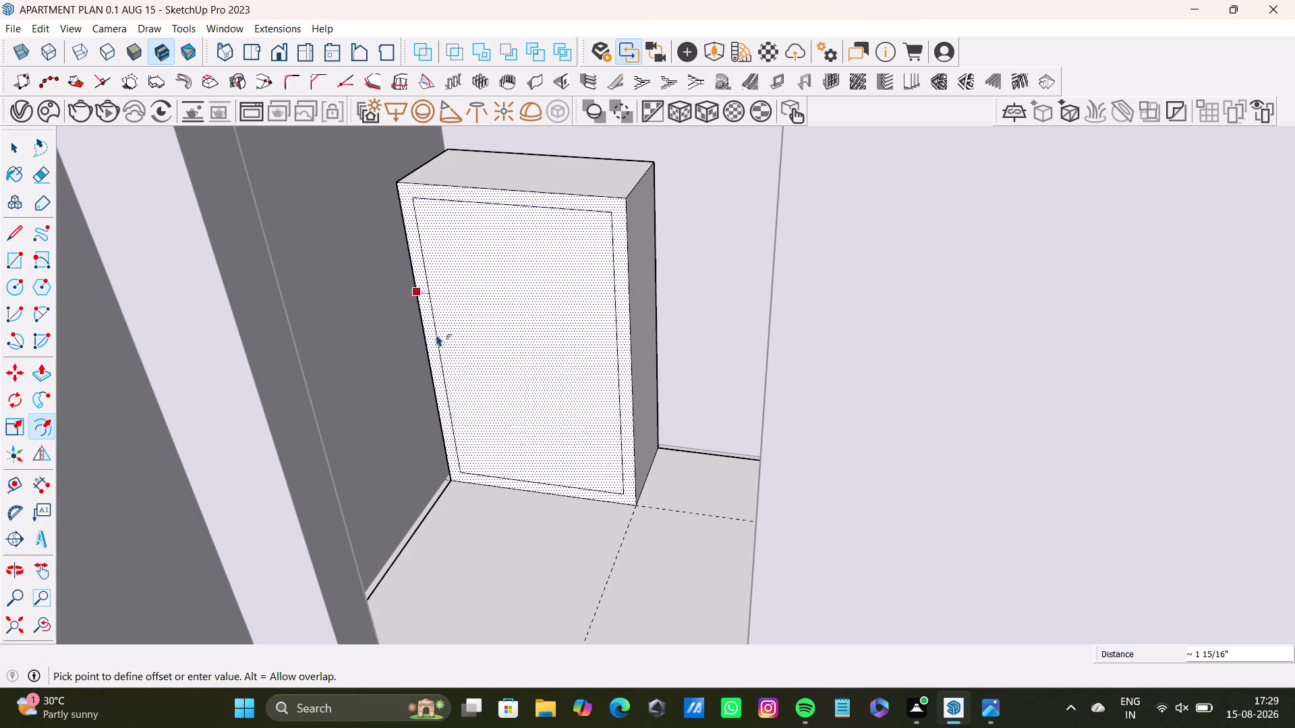
middle_drag(523, 357, 513, 600)
middle_drag(620, 507, 357, 426)
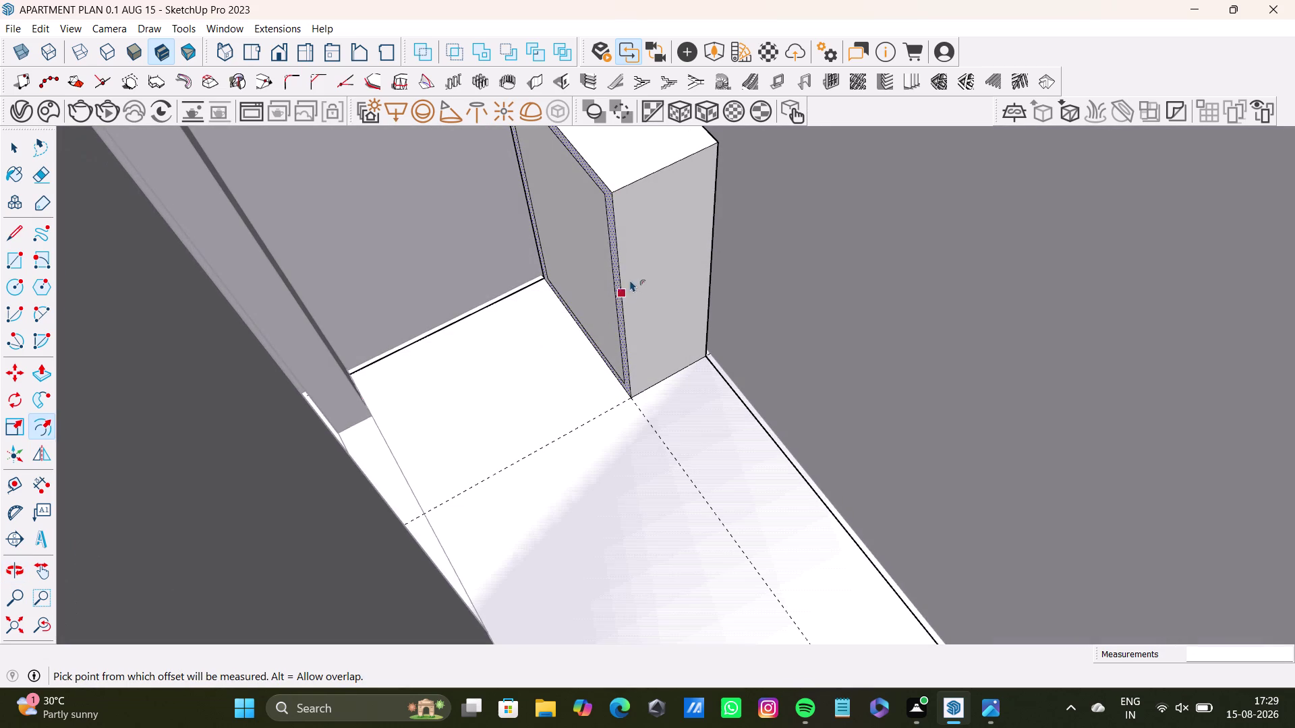
key(space)
Add an inset offset outline to the block's side face.
click(665, 250)
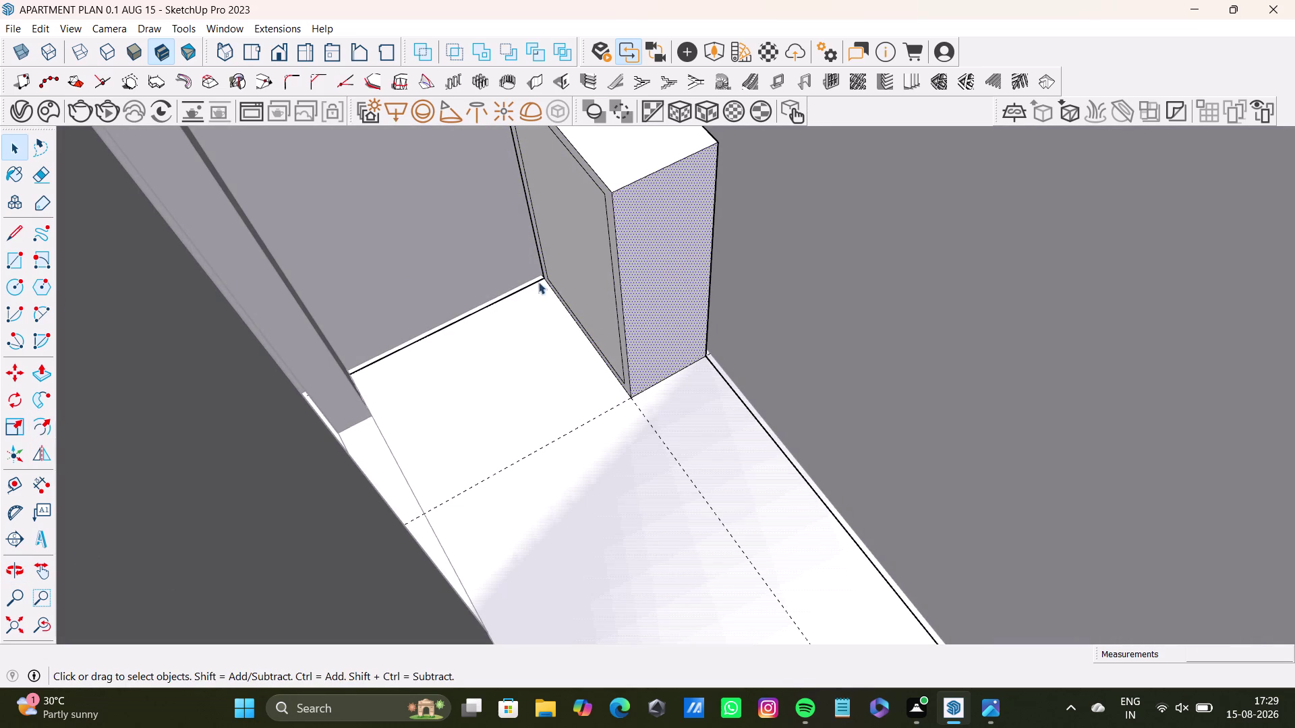
click(45, 424)
click(660, 250)
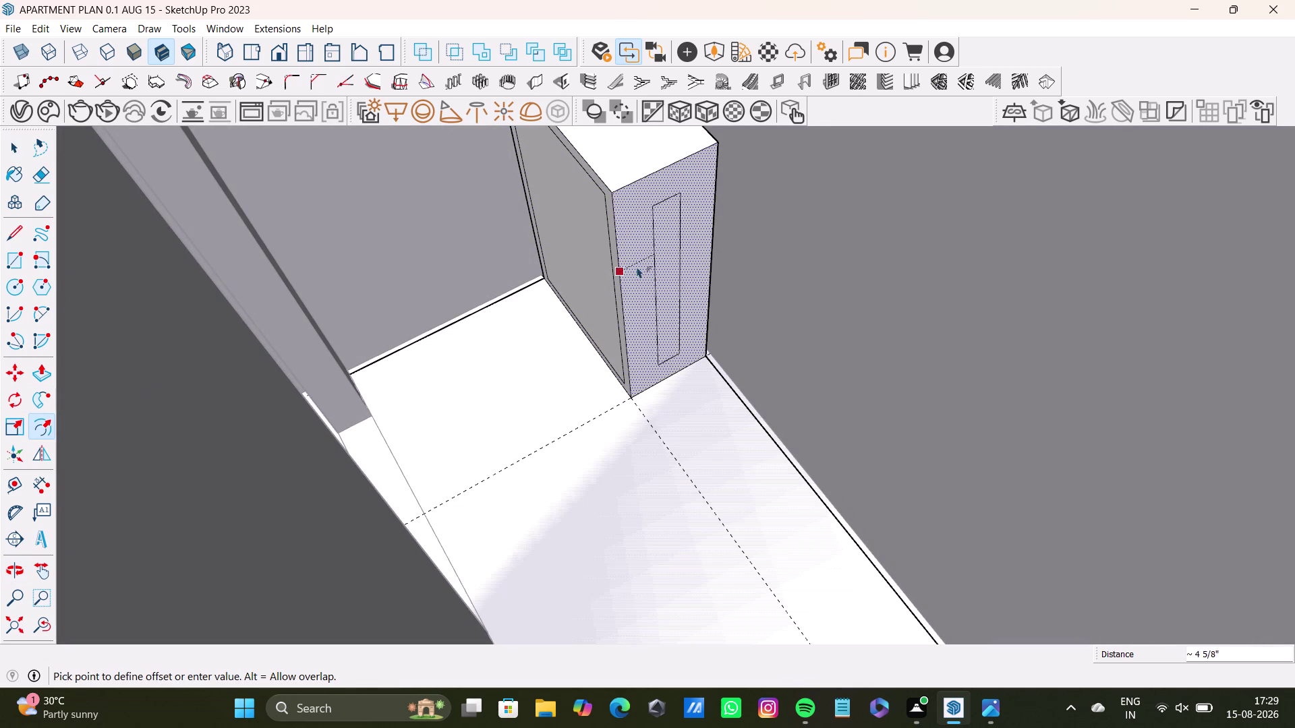
click(628, 277)
key(space)
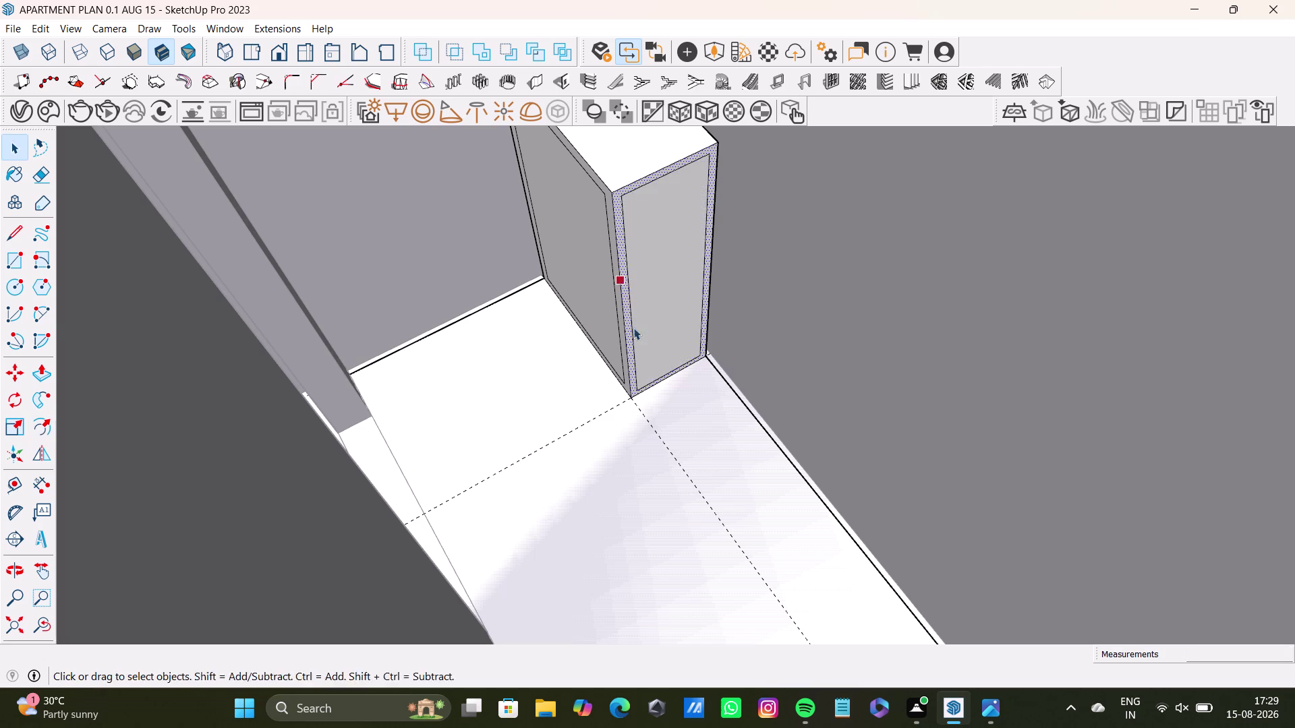
Undo the front face's inset outline with Ctrl+Z.
middle_drag(633, 328, 820, 222)
middle_drag(510, 404, 639, 356)
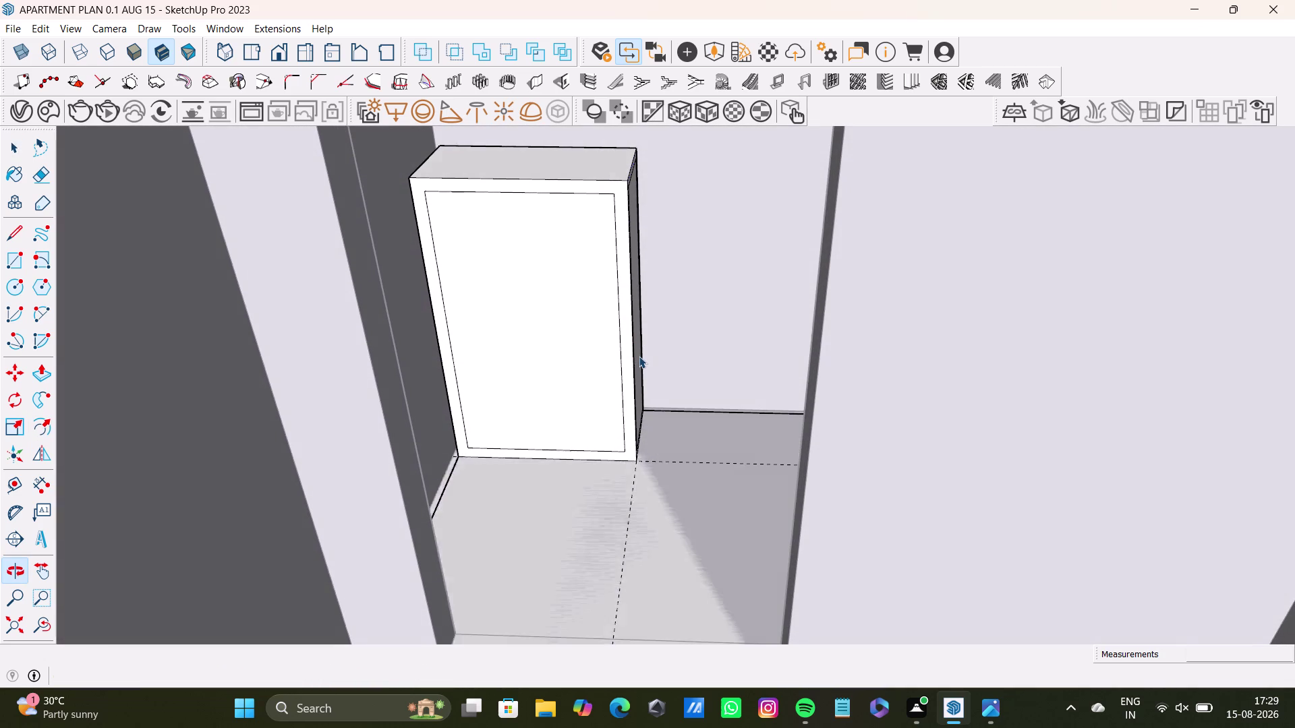
key(ctrl+z)
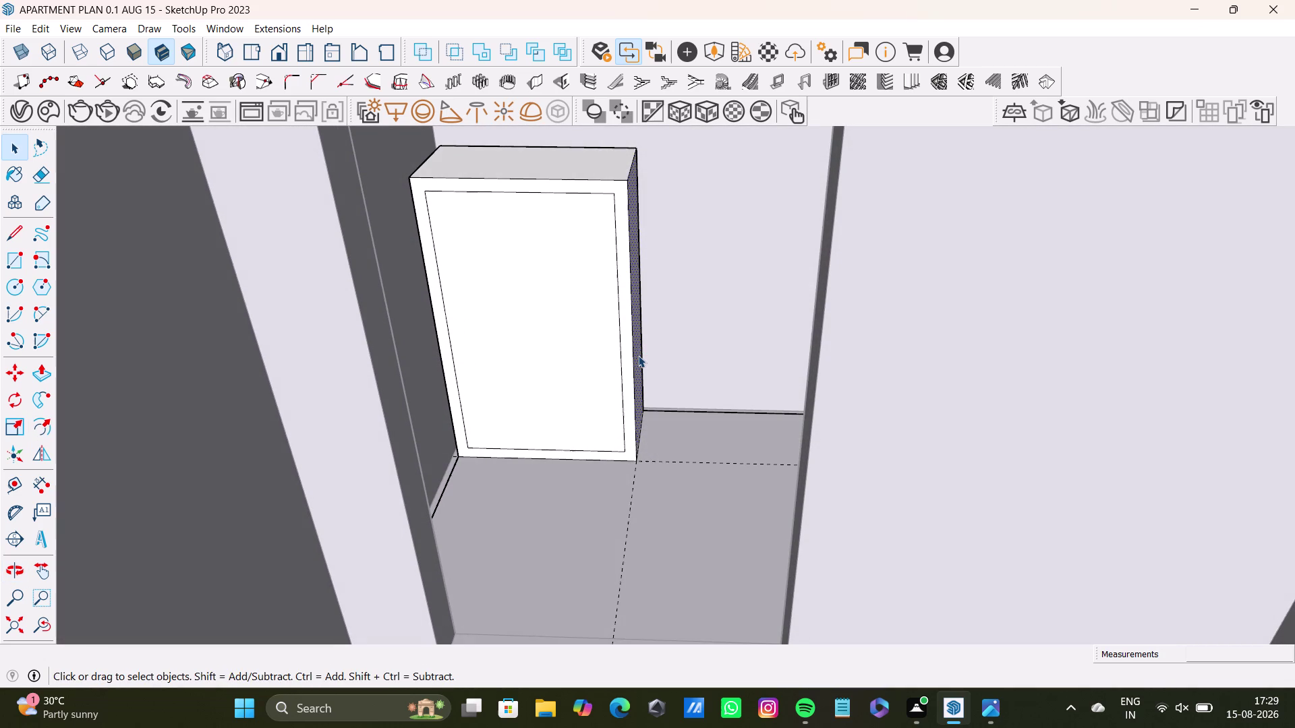
key(ctrl+z)
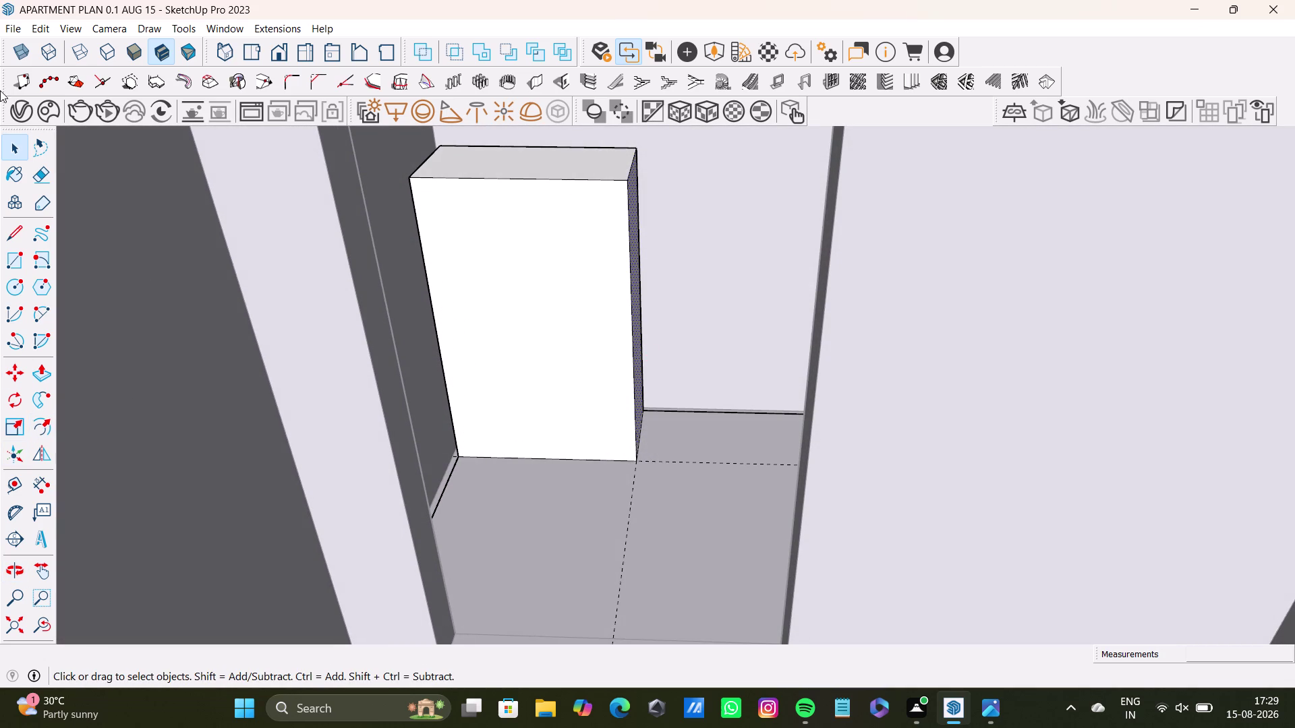
Place a guide 2" in from the front face's left edge.
click(18, 482)
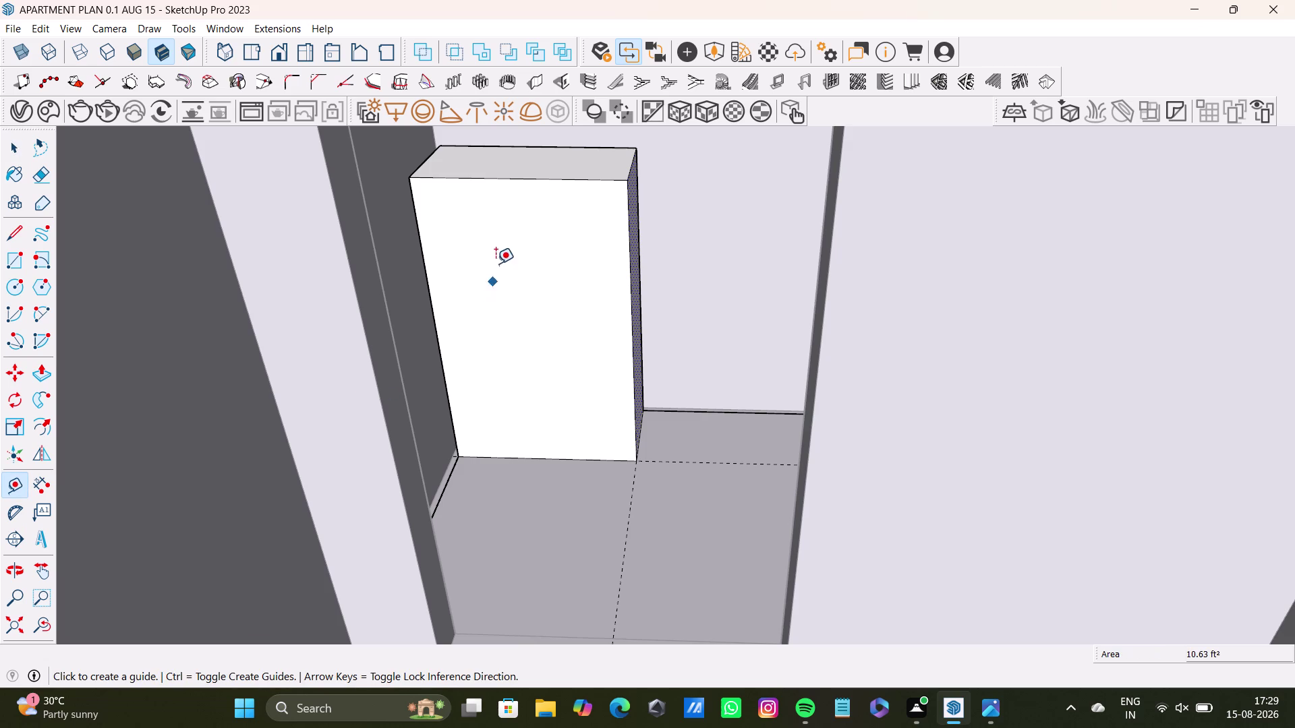
scroll(up, 3)
scroll(up, 3)
click(423, 308)
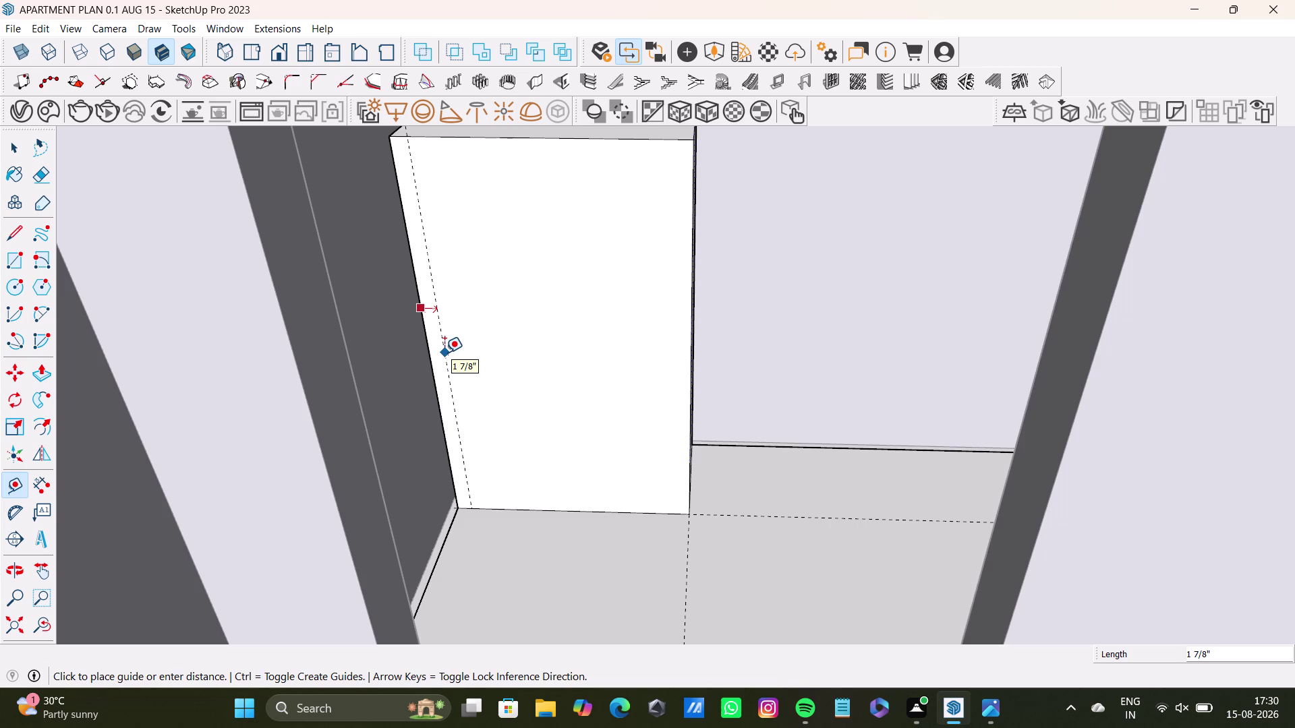
key(2)
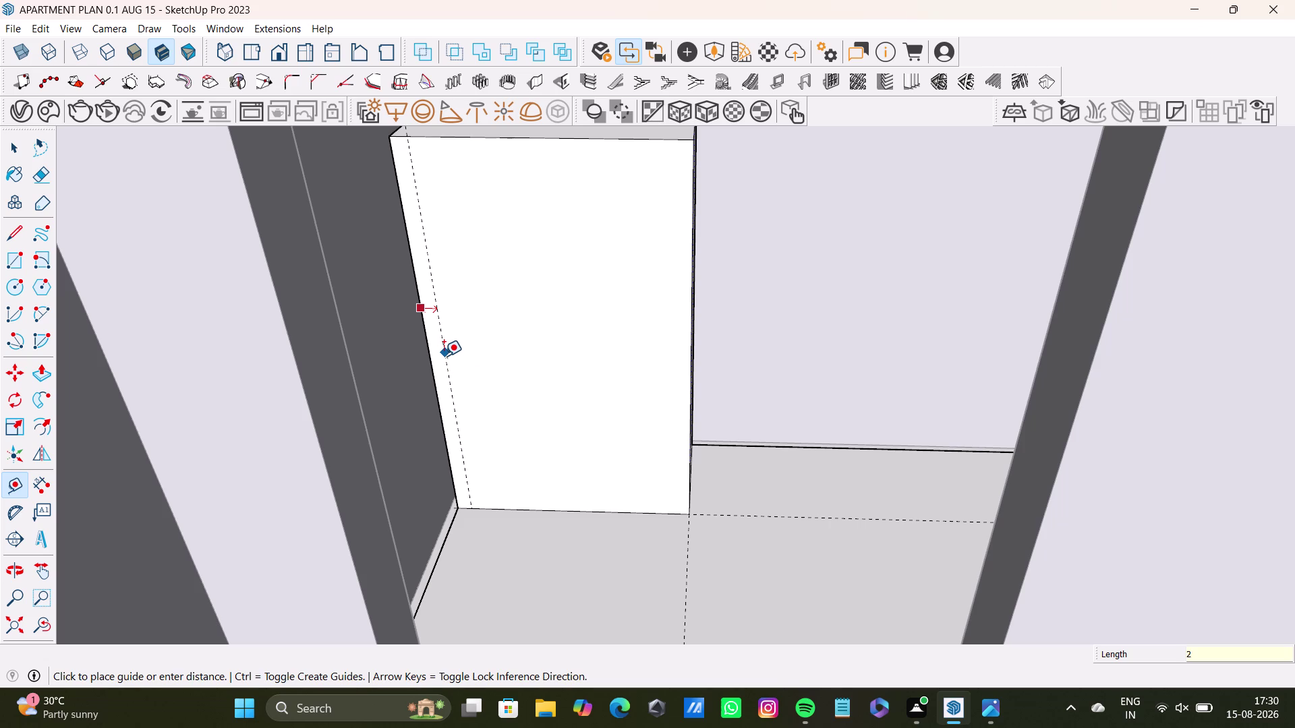
key(shift+quotedbl)
key(Return)
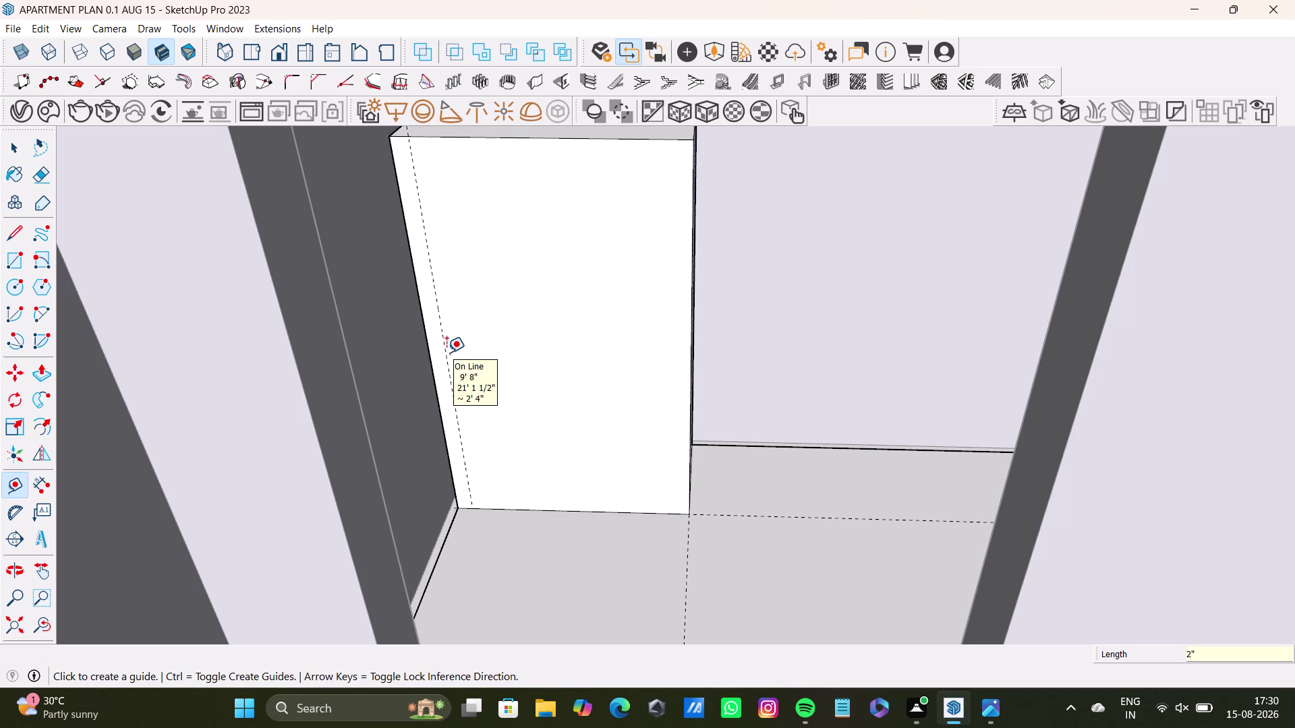
Orbit to the block's base and begin a guide from its bottom edge.
scroll(down, 3)
middle_drag(502, 386, 507, 432)
middle_drag(508, 432, 505, 380)
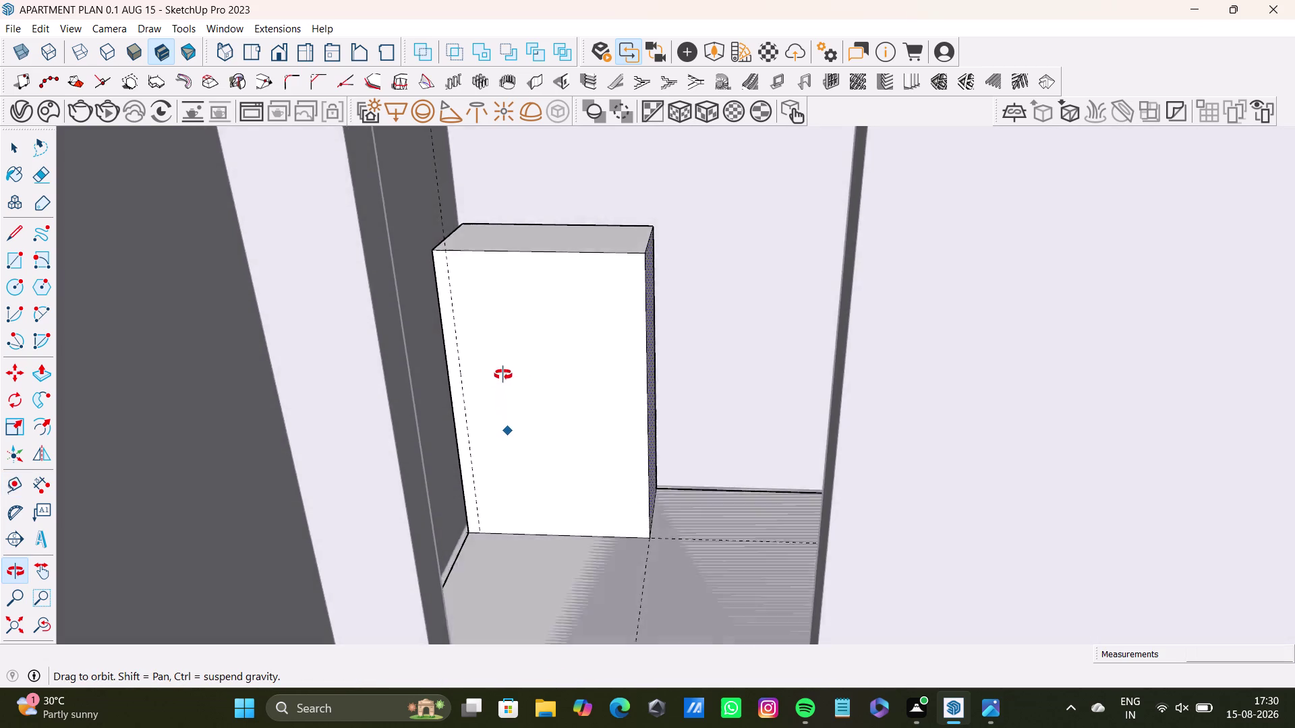